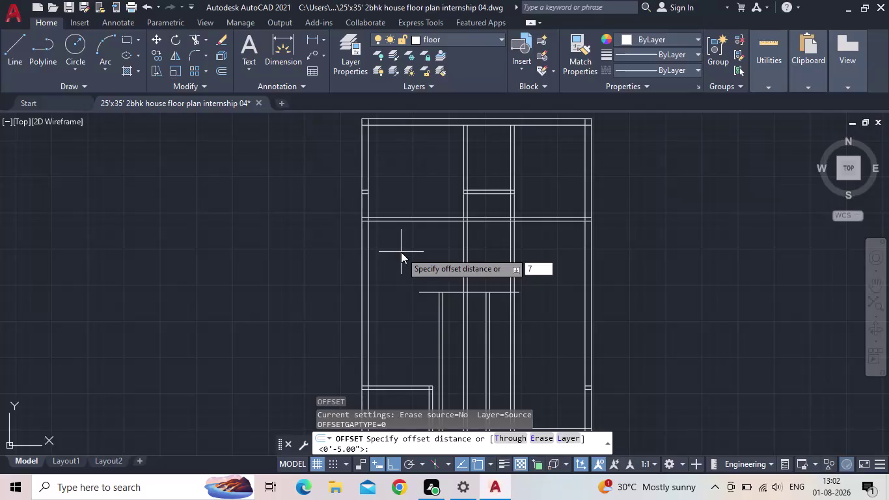
Offset the existing cross-wall line 7'6" downward.
text(6)
text(")
key(Return)
click(390, 220)
click(412, 303)
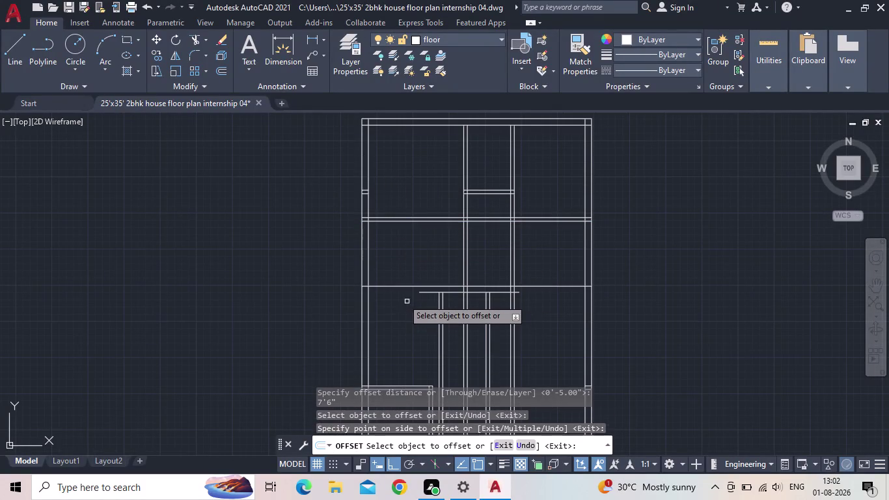
middle_drag(398, 290, 434, 245)
scroll(up, 3)
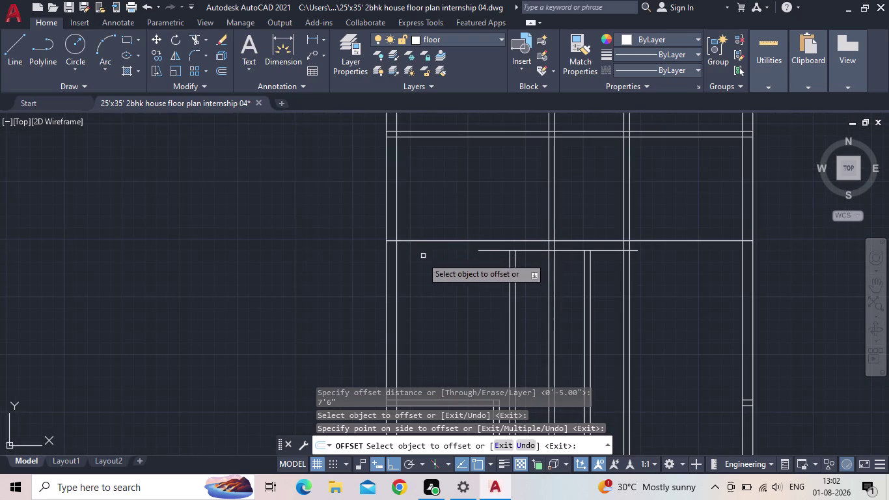
key(Escape)
Offset the new line 5" below it to give the wall its thickness.
key(o)
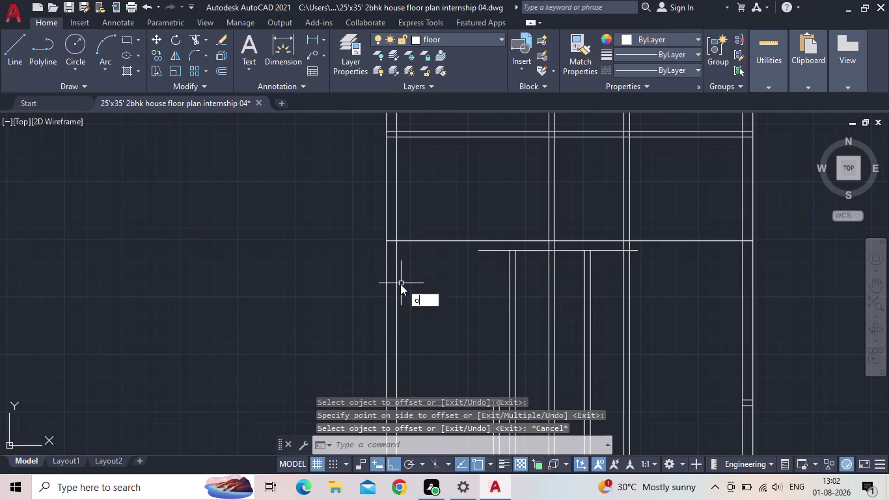
key(Return)
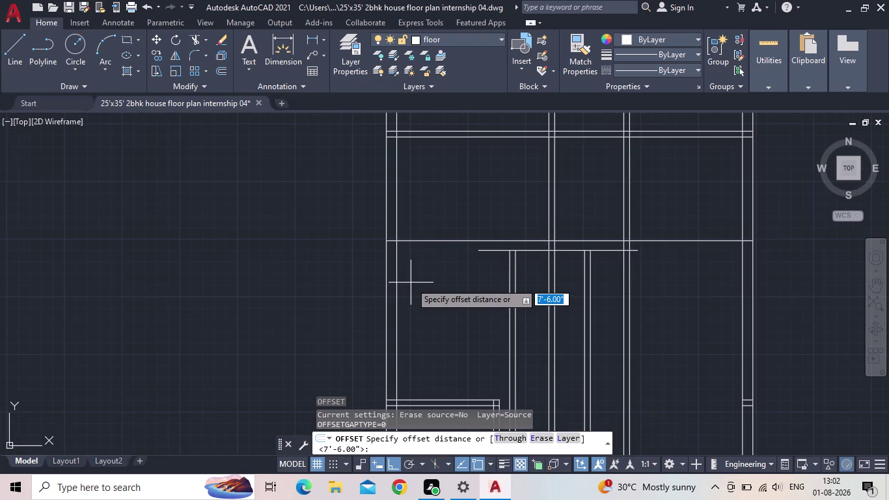
key(5)
key(shift+quotedbl)
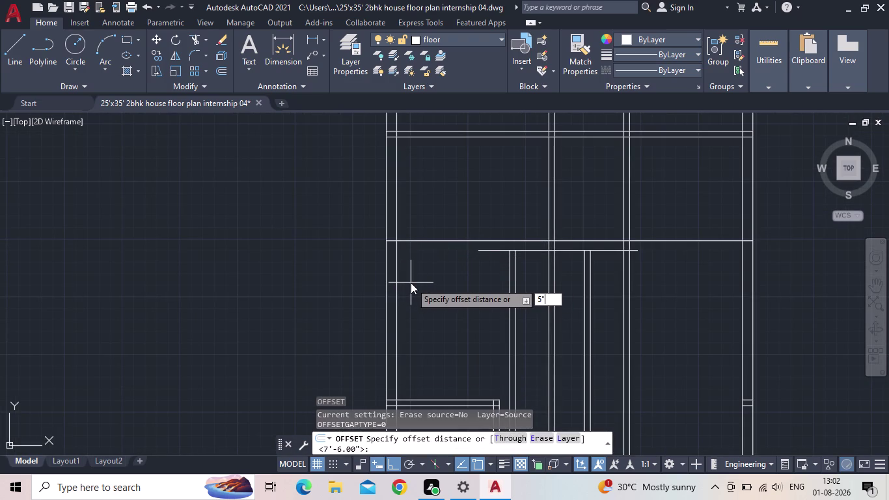
key(Return)
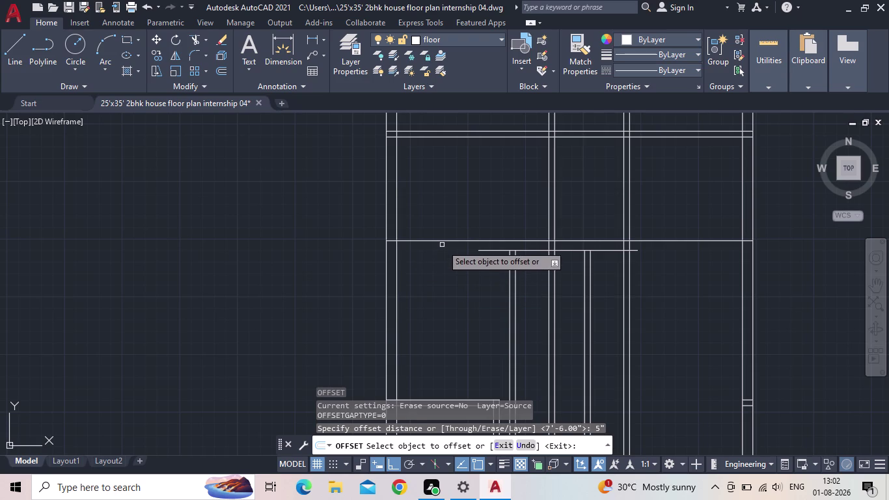
click(443, 241)
click(429, 269)
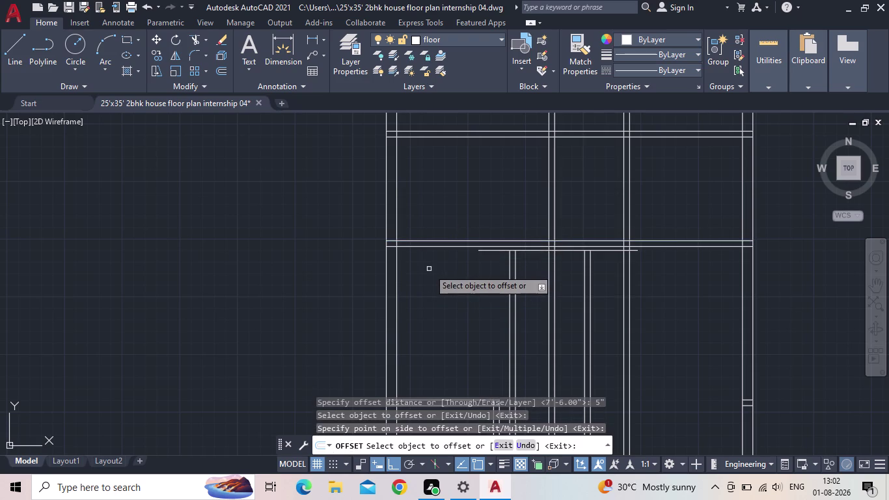
key(Escape)
scroll(up, 3)
middle_drag(493, 277, 434, 285)
scroll(down, 3)
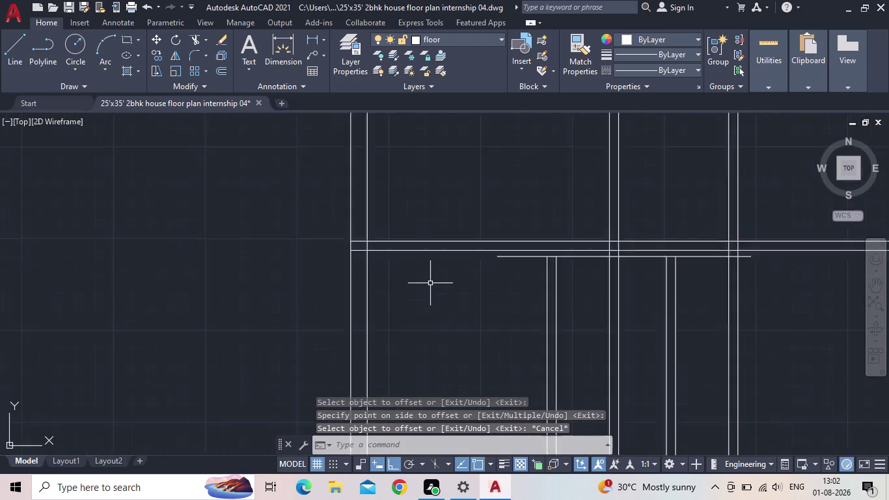
scroll(down, 3)
scroll(down, 3)
middle_drag(465, 280, 465, 297)
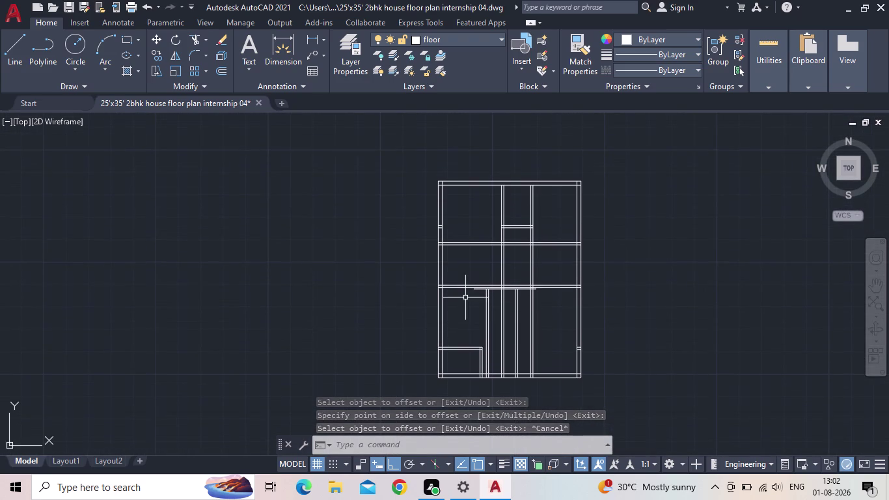
scroll(up, 3)
middle_drag(462, 299, 465, 254)
scroll(down, 3)
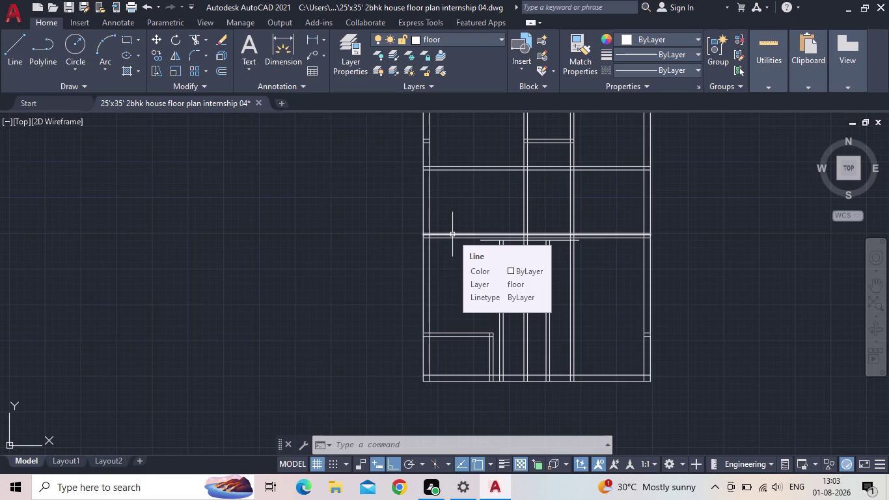
Offset the new wall's lower line 6'6" downward.
key(o)
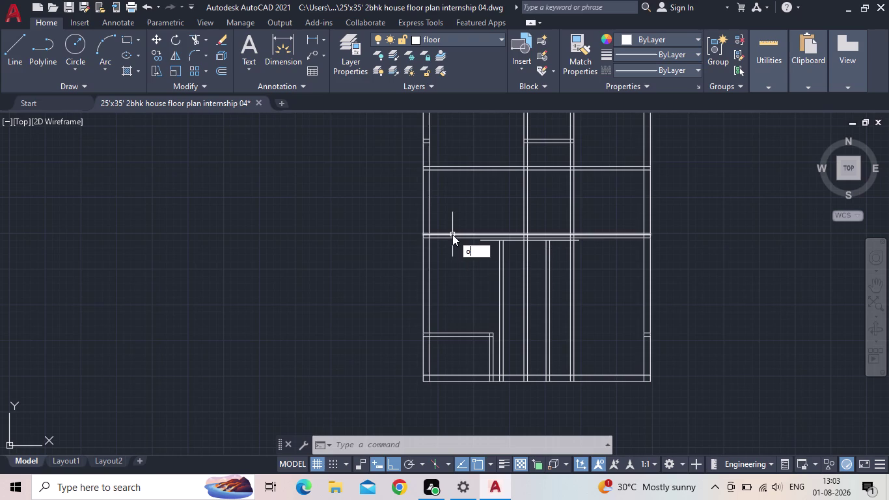
key(Return)
text(6')
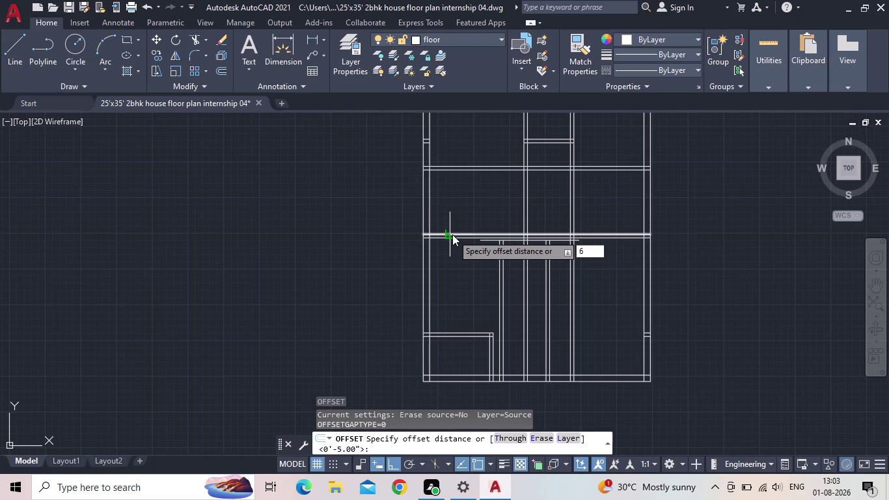
text(6")
key(Return)
scroll(up, 3)
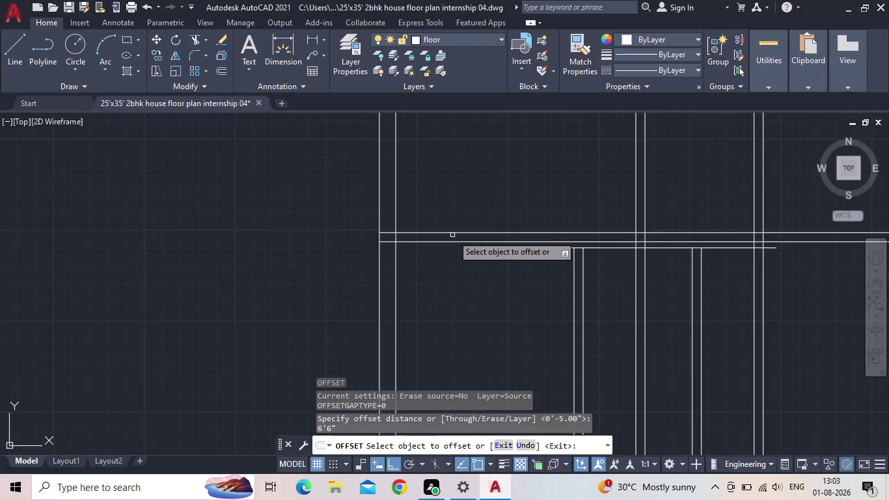
click(451, 242)
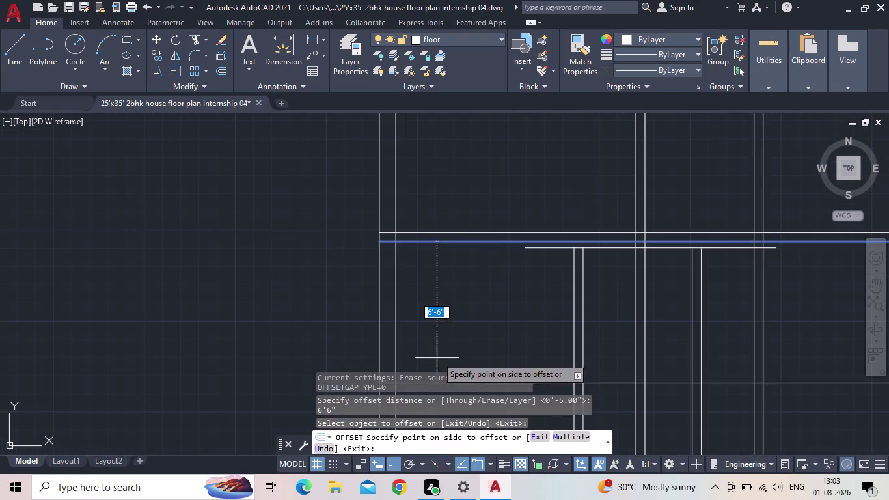
middle_drag(438, 354, 477, 266)
scroll(down, 3)
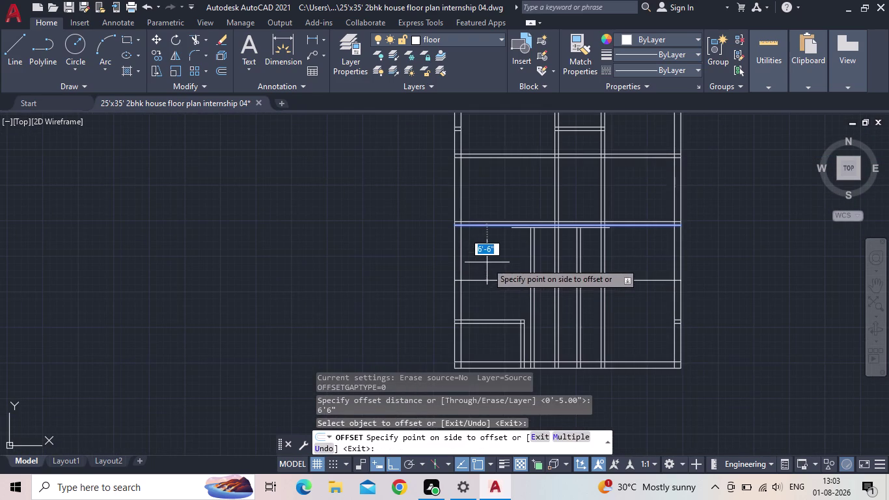
click(487, 262)
key(Escape)
scroll(up, 3)
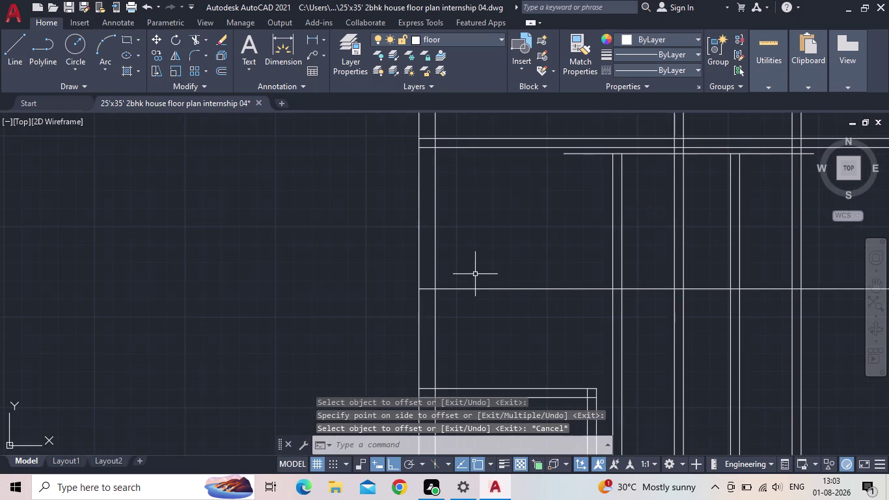
Offset that line 5" downward for wall thickness, then inspect the lower rooms.
key(o)
key(Return)
text(5")
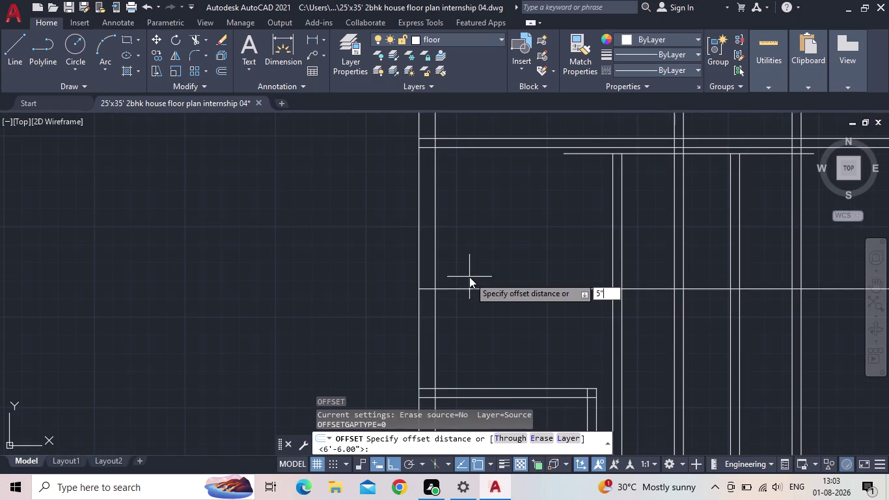
key(Return)
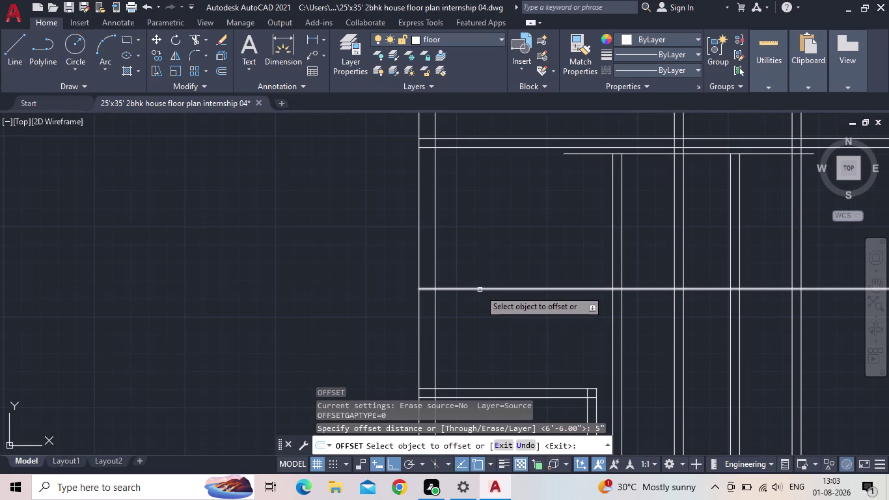
click(480, 289)
click(485, 339)
key(Escape)
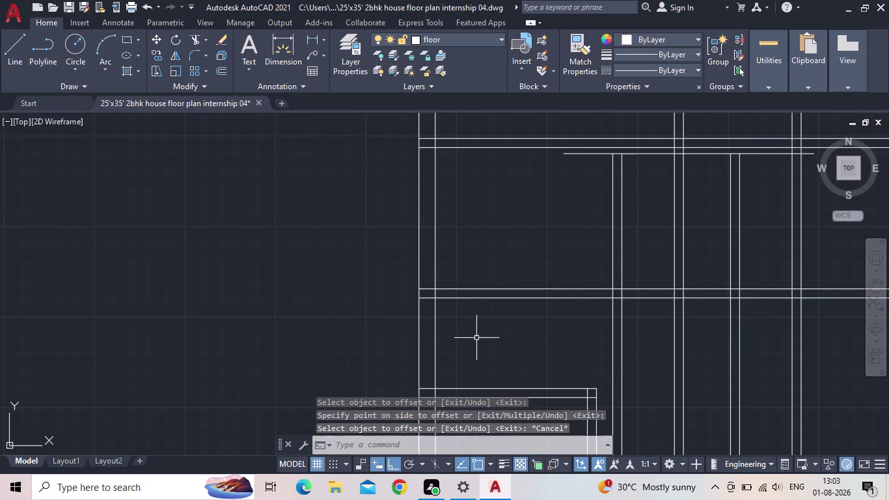
scroll(down, 3)
middle_drag(486, 344, 485, 283)
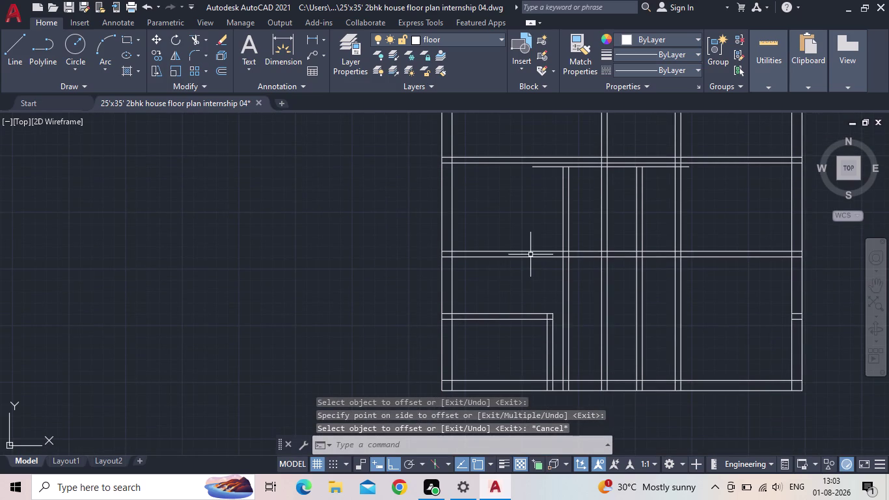
scroll(up, 3)
middle_drag(553, 233, 568, 256)
scroll(down, 3)
middle_drag(557, 227, 548, 273)
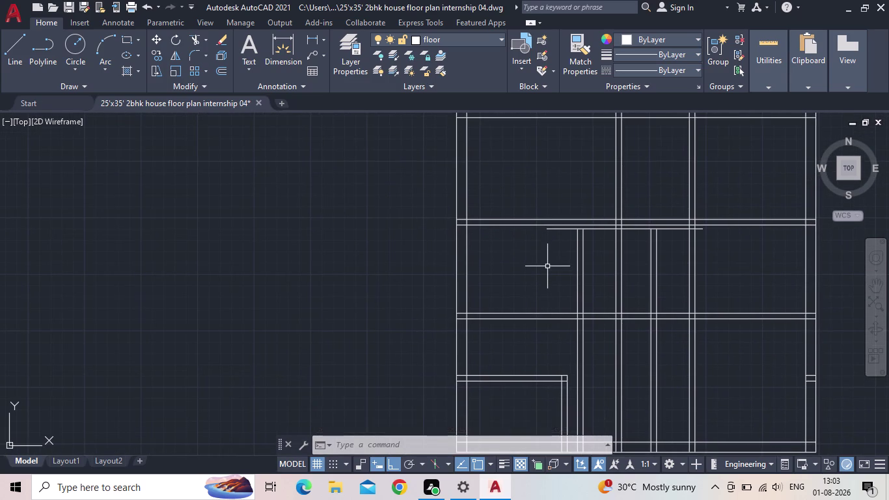
middle_drag(545, 284, 553, 202)
scroll(up, 3)
scroll(down, 3)
middle_drag(557, 216, 566, 174)
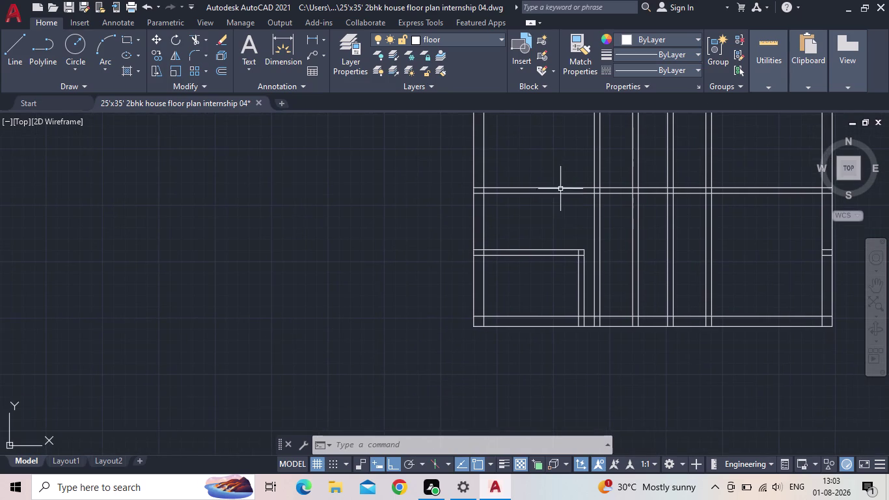
scroll(up, 3)
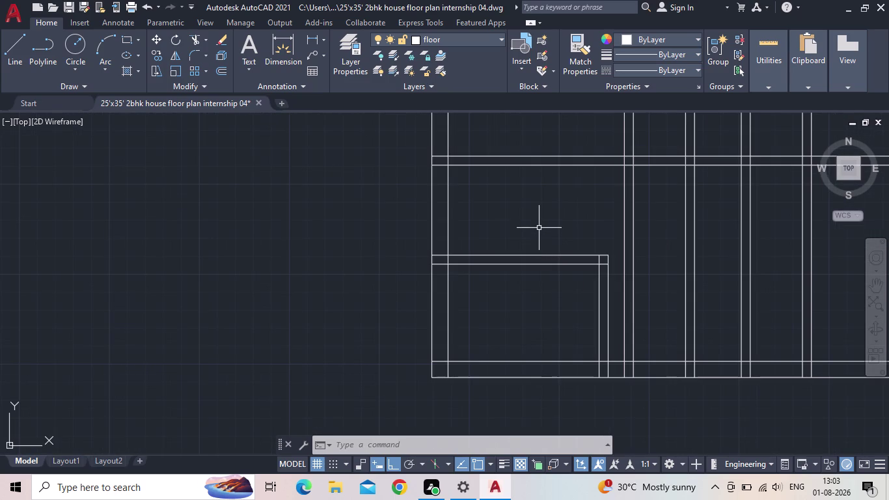
middle_click(565, 237)
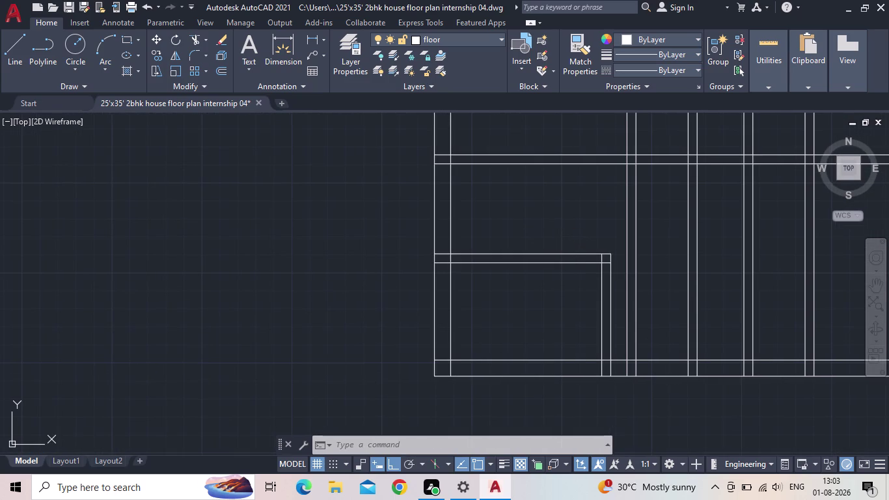
key(t)
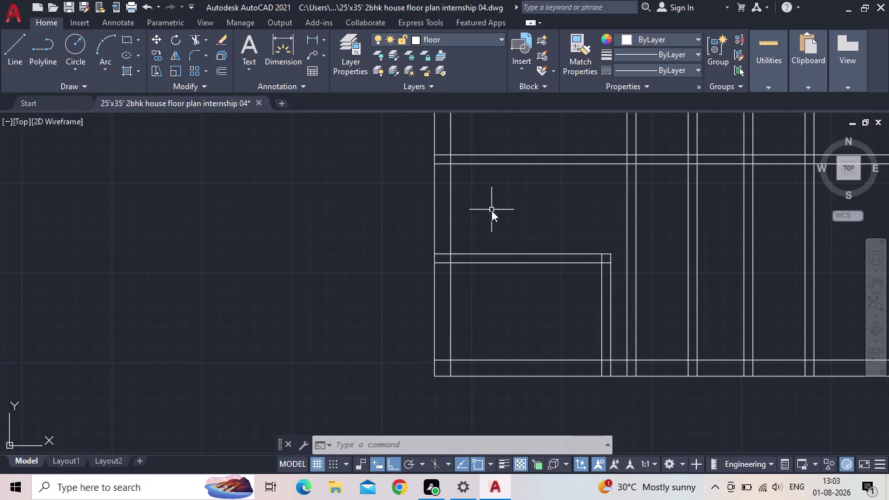
key(r)
key(Return)
Trim the excess wall lines at the first junctions with fence crossings.
scroll(up, 3)
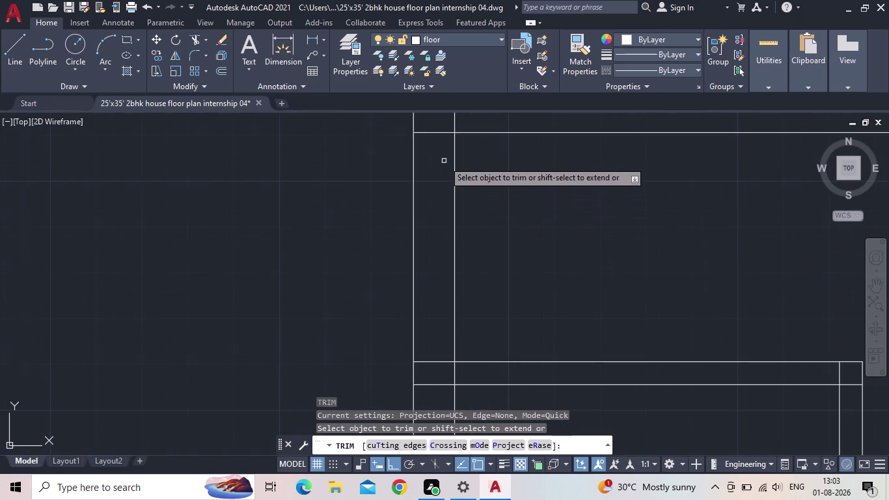
middle_drag(442, 161, 460, 258)
drag(460, 244, 457, 224)
click(455, 181)
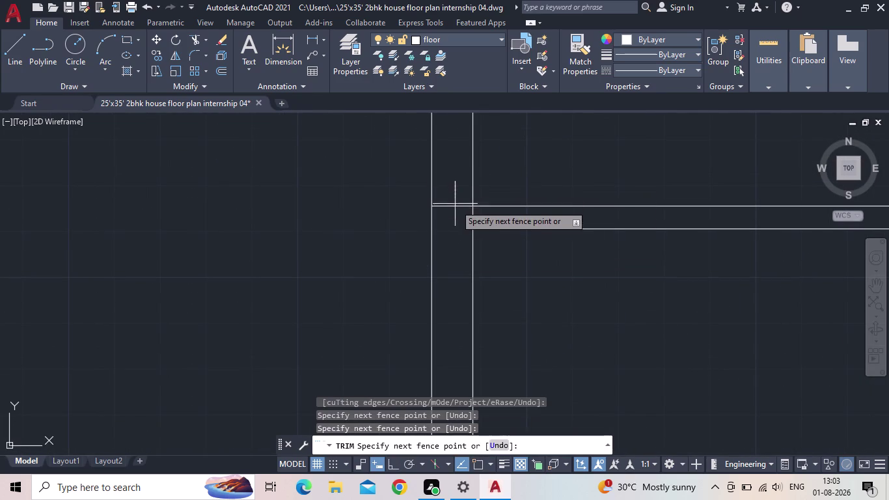
click(455, 216)
middle_drag(456, 219, 475, 112)
scroll(down, 3)
drag(472, 343, 471, 345)
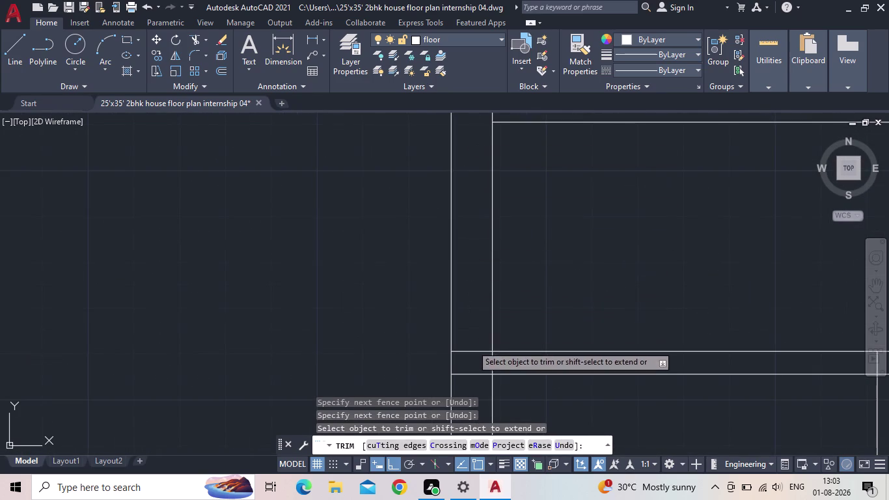
drag(472, 344, 470, 359)
drag(470, 382, 472, 375)
click(472, 356)
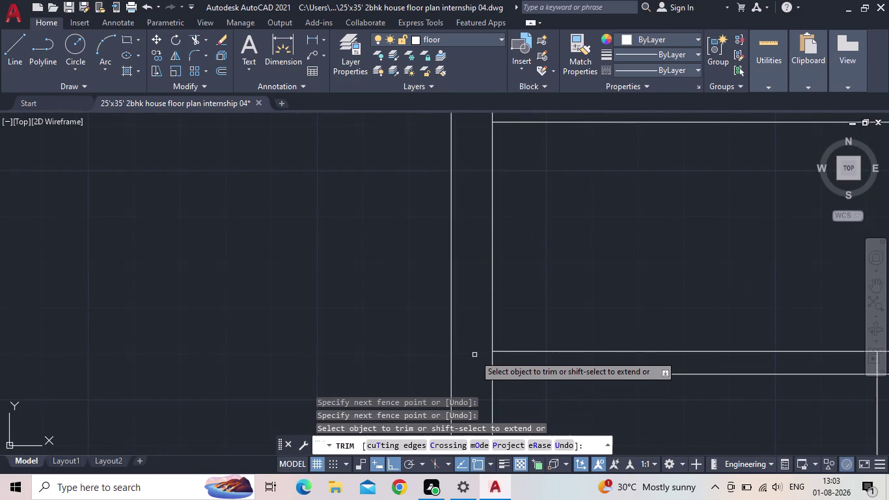
Trim the remaining overlapping wall segments at the other junctions.
scroll(up, 3)
click(514, 354)
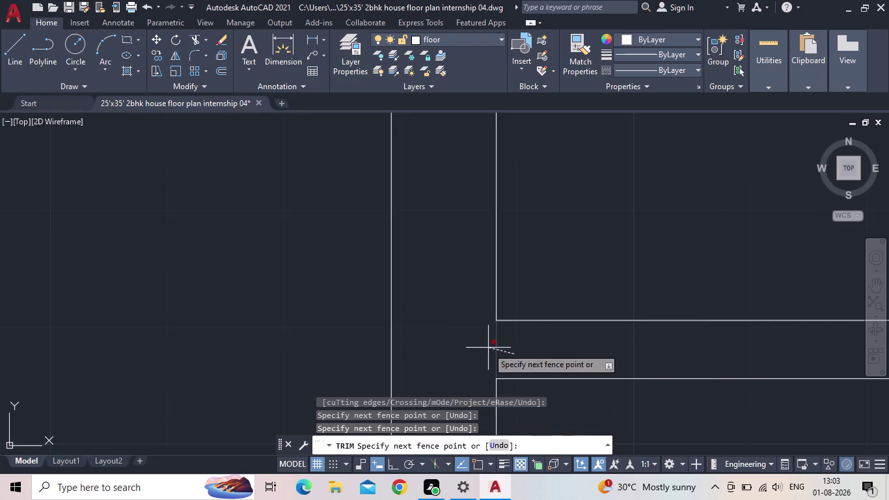
click(488, 348)
scroll(down, 3)
scroll(down, 3)
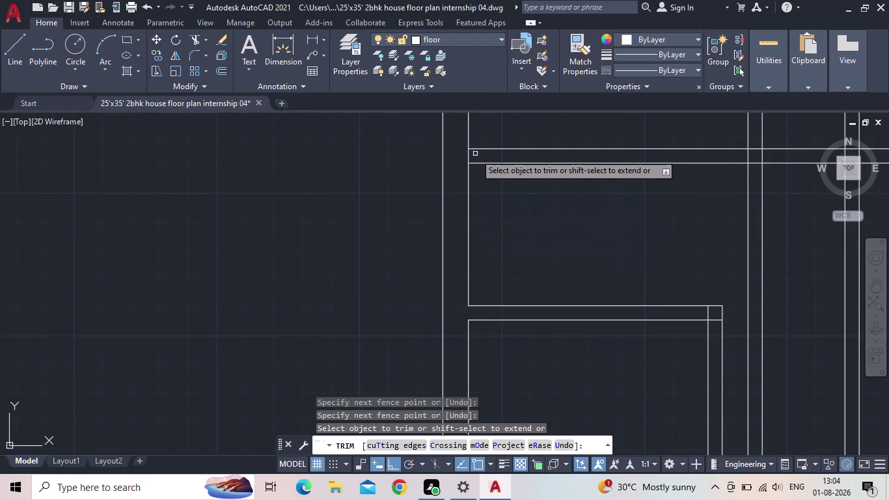
click(475, 154)
click(468, 154)
scroll(down, 3)
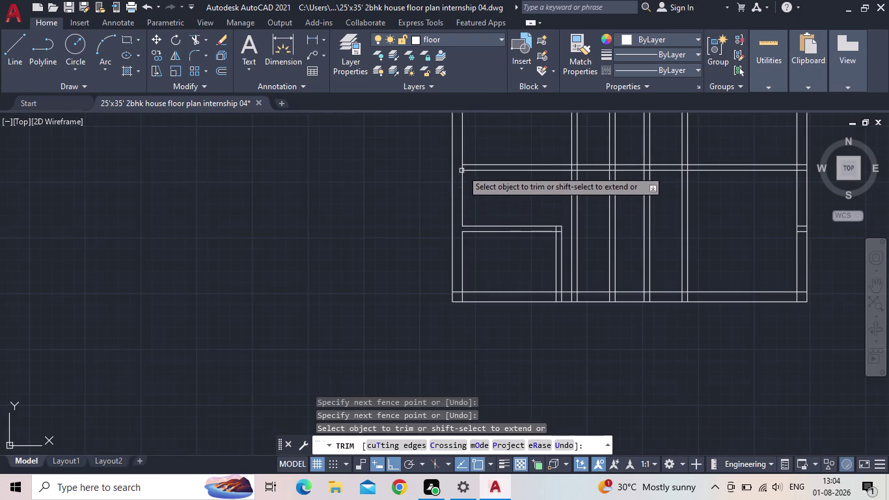
scroll(up, 3)
drag(464, 179, 456, 180)
click(437, 179)
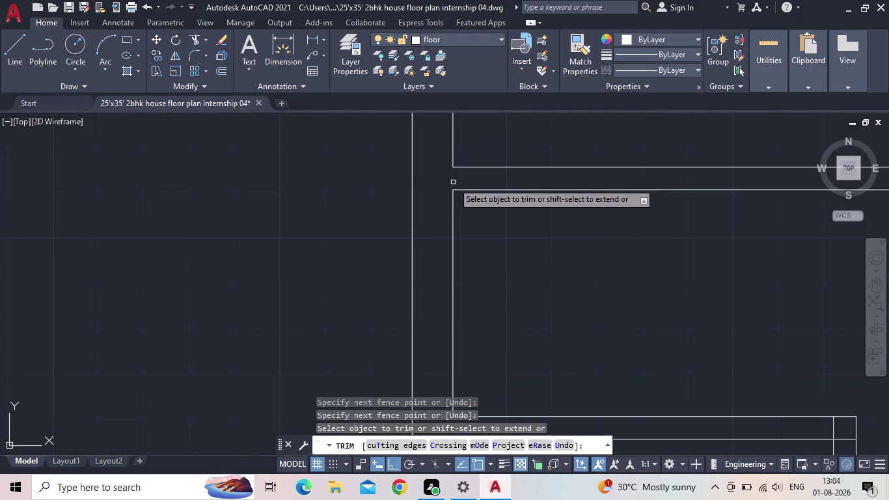
key(Escape)
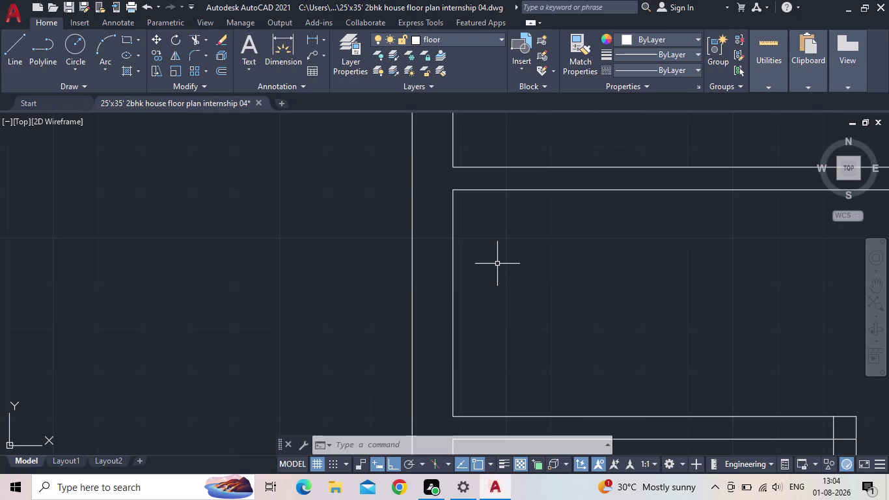
Pan around the plan to review the trimmed wall junctions.
scroll(down, 3)
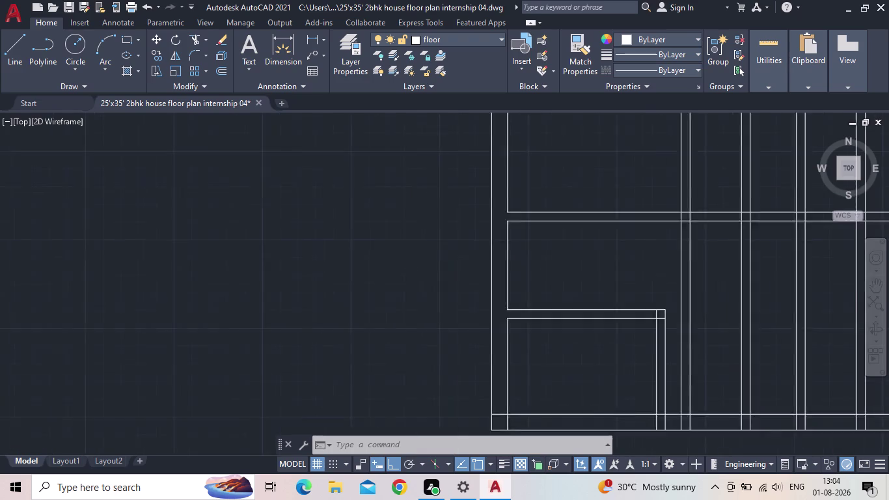
middle_drag(554, 249, 510, 250)
scroll(up, 3)
scroll(up, 3)
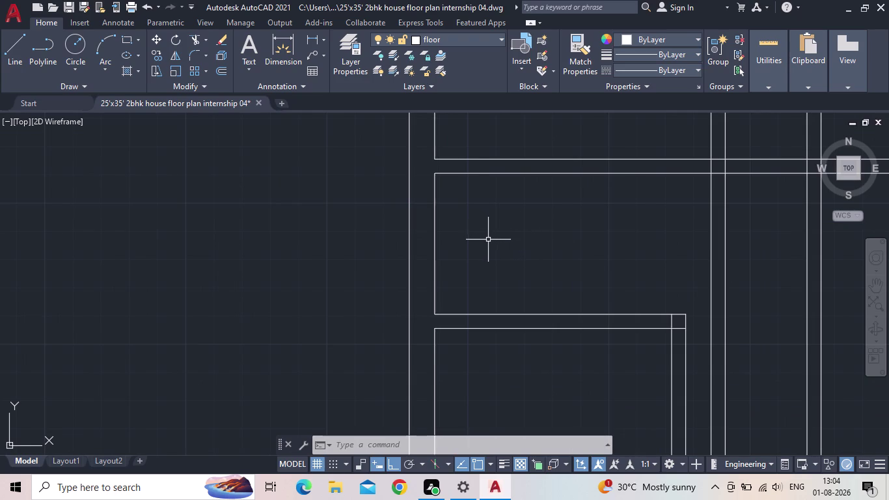
middle_drag(471, 217, 470, 218)
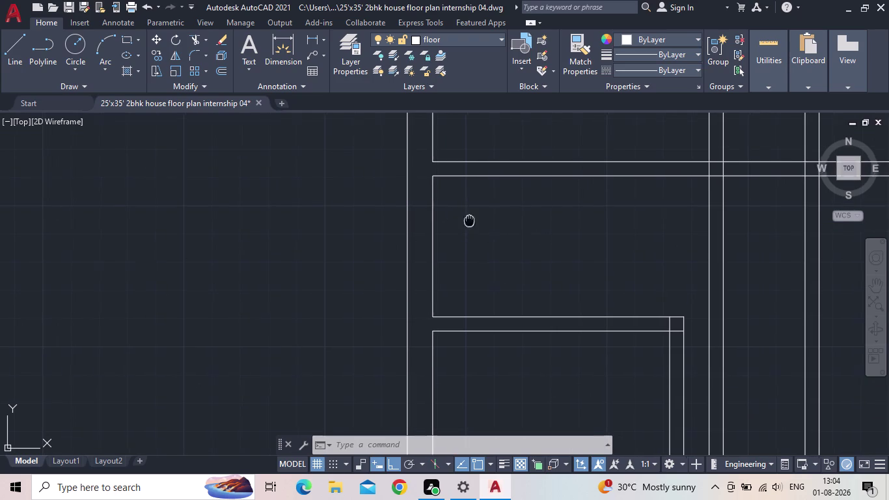
middle_drag(471, 218, 409, 231)
scroll(down, 3)
click(348, 52)
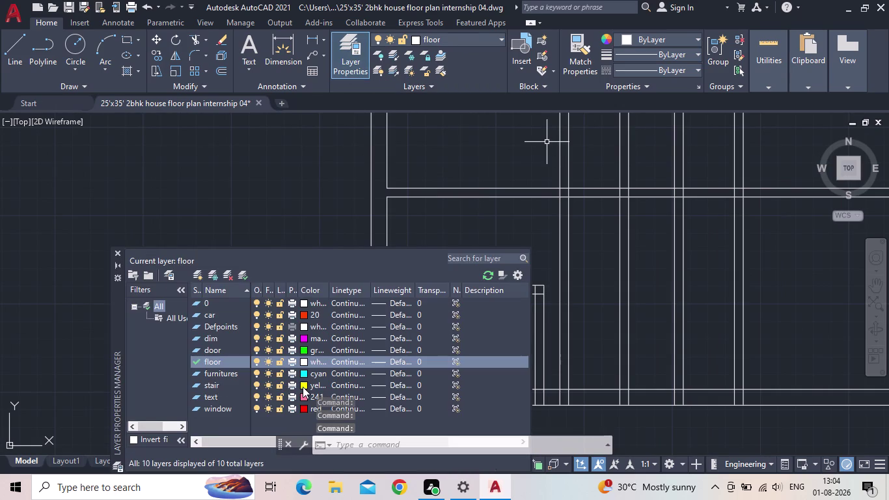
Make stair the current layer in the Layer Properties Manager.
double_click(193, 384)
click(198, 384)
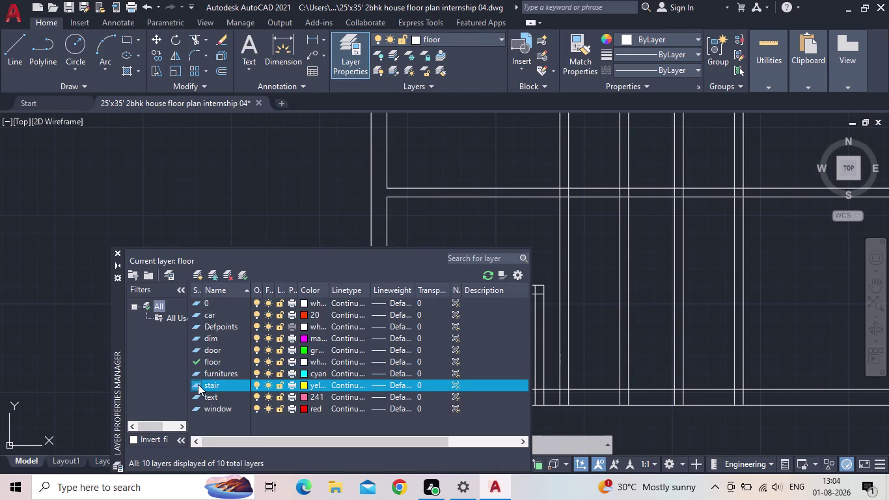
click(198, 384)
click(118, 251)
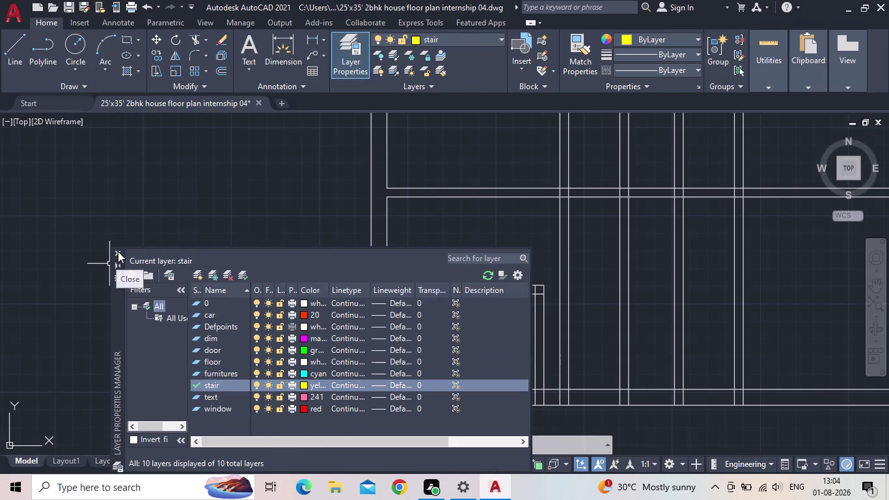
middle_drag(433, 297, 359, 303)
scroll(down, 3)
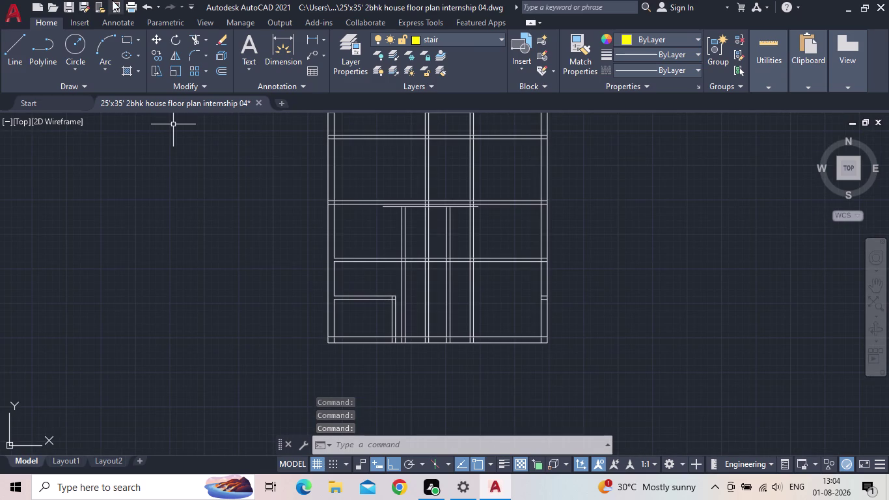
Save the floor plan drawing.
click(68, 6)
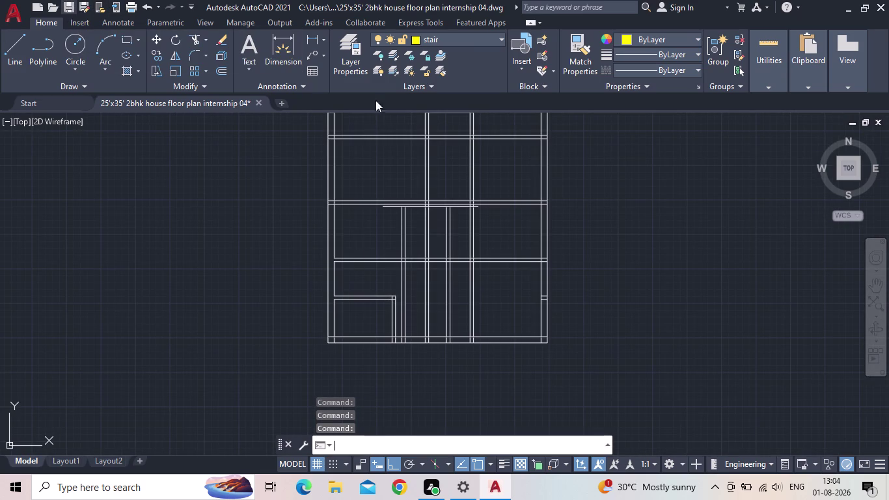
click(0, 46)
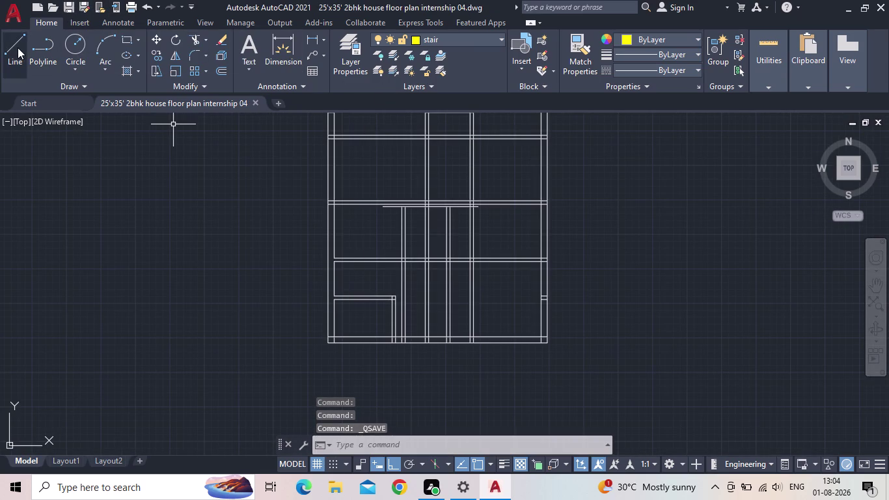
click(17, 48)
scroll(up, 3)
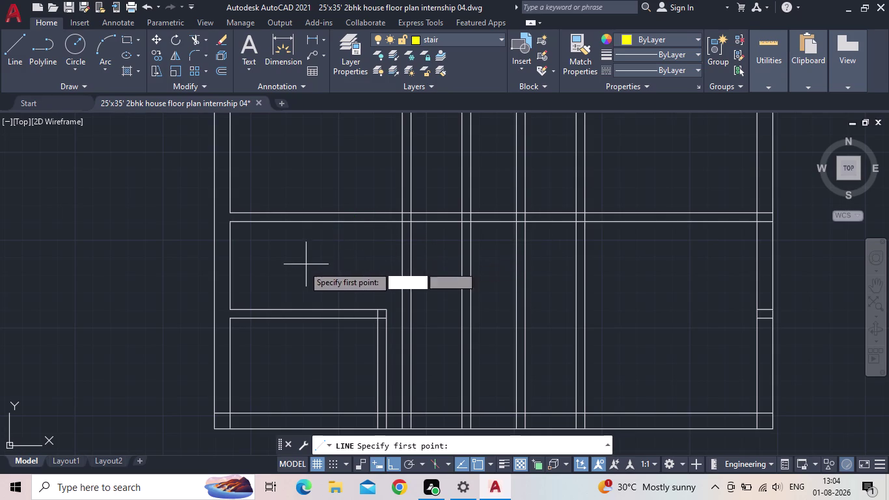
key(Escape)
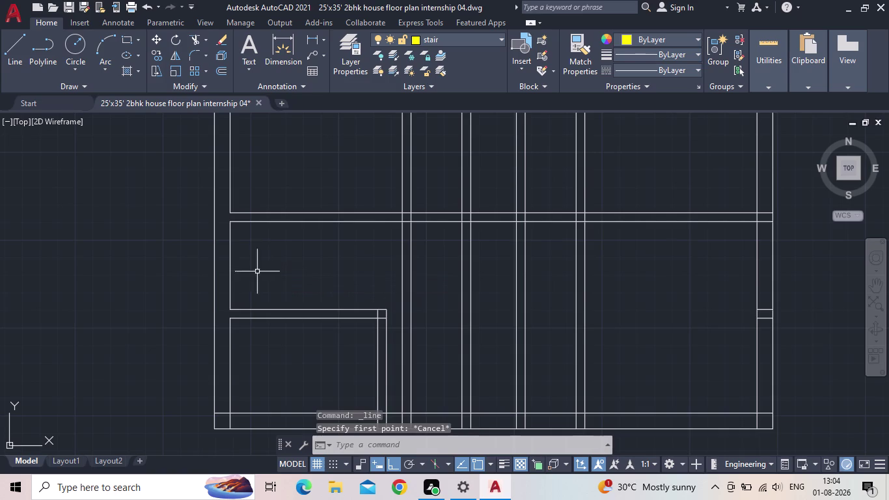
click(229, 267)
key(o)
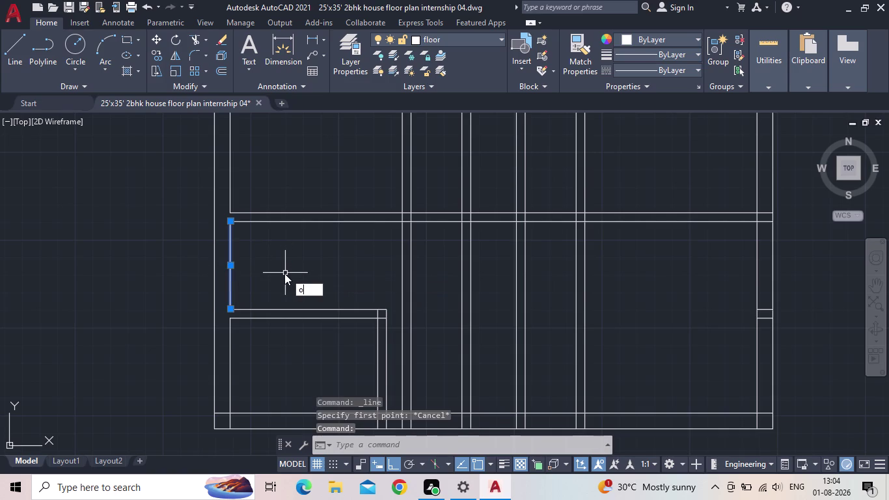
key(Return)
Offset the room's left wall line 3' inward.
key(3)
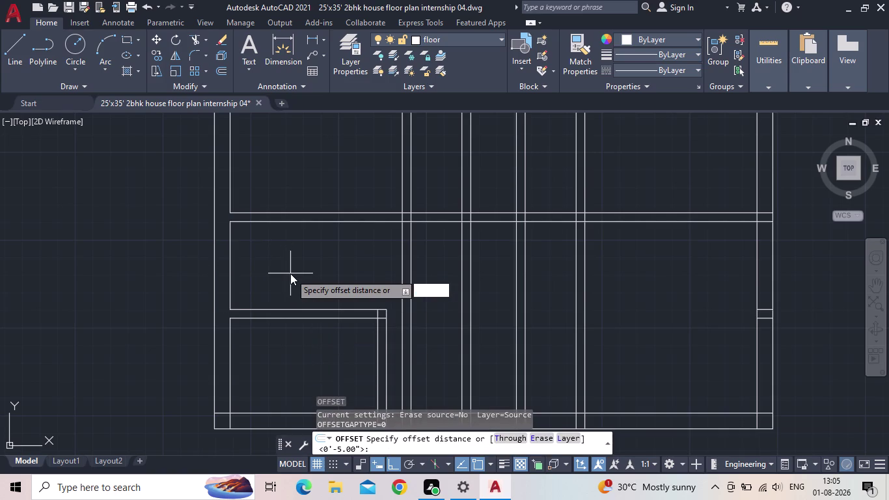
key(apostrophe)
key(Return)
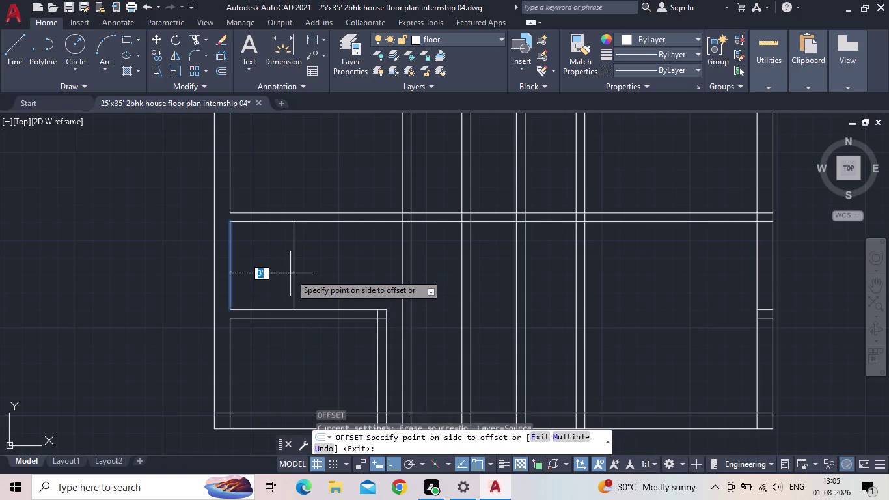
click(291, 274)
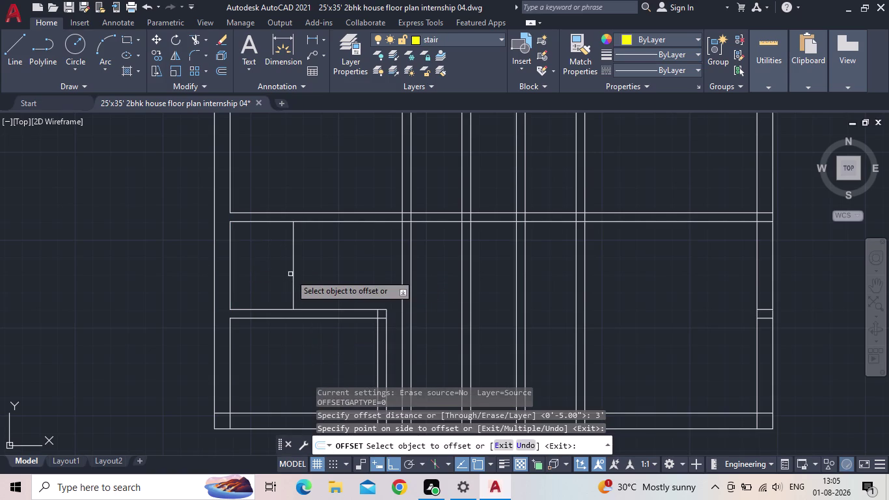
key(Escape)
Move the new offset line onto the yellow stair layer.
drag(318, 285, 307, 279)
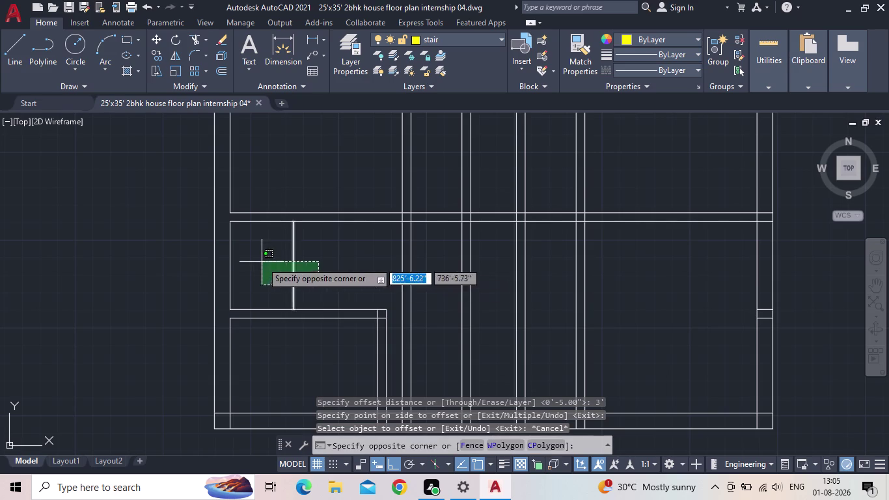
click(261, 261)
click(458, 39)
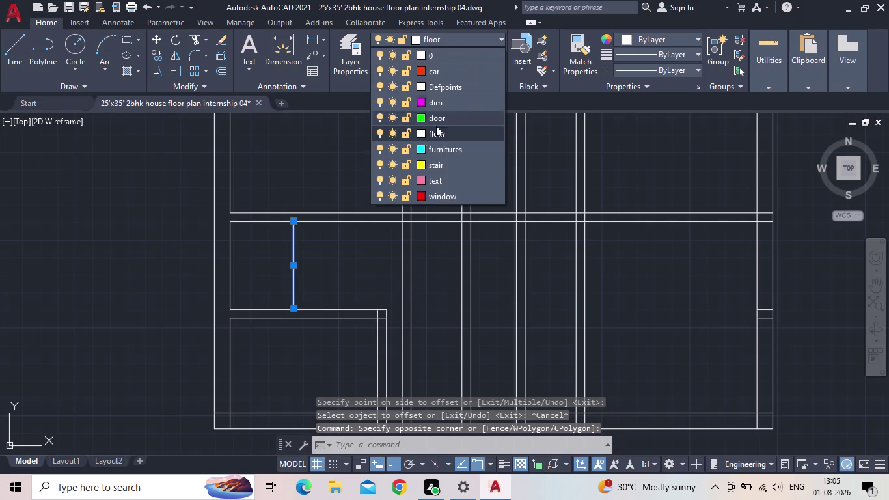
click(422, 162)
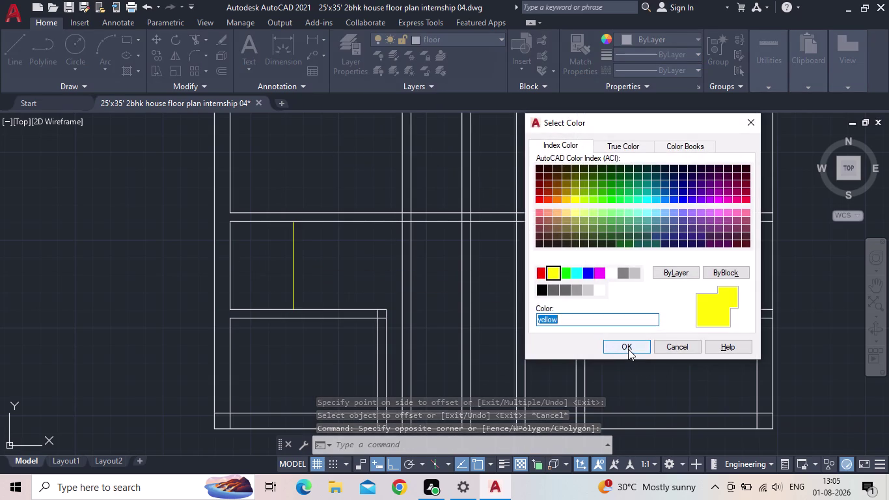
click(628, 348)
key(Escape)
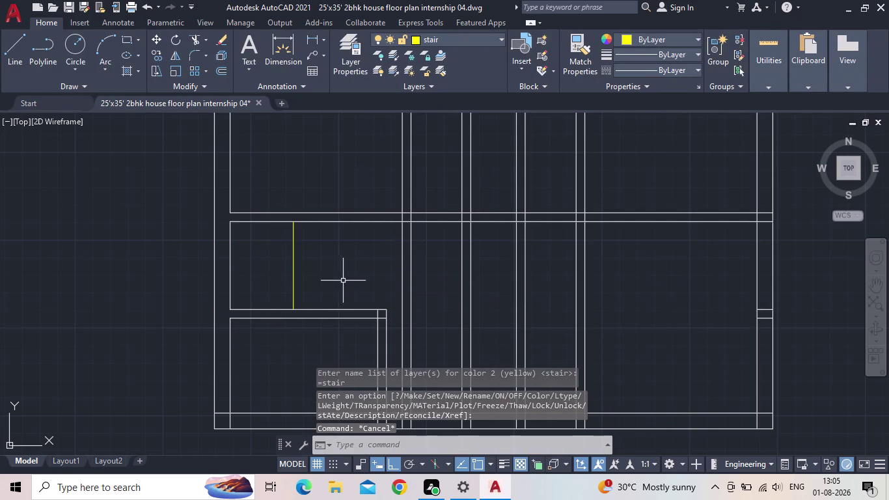
scroll(up, 3)
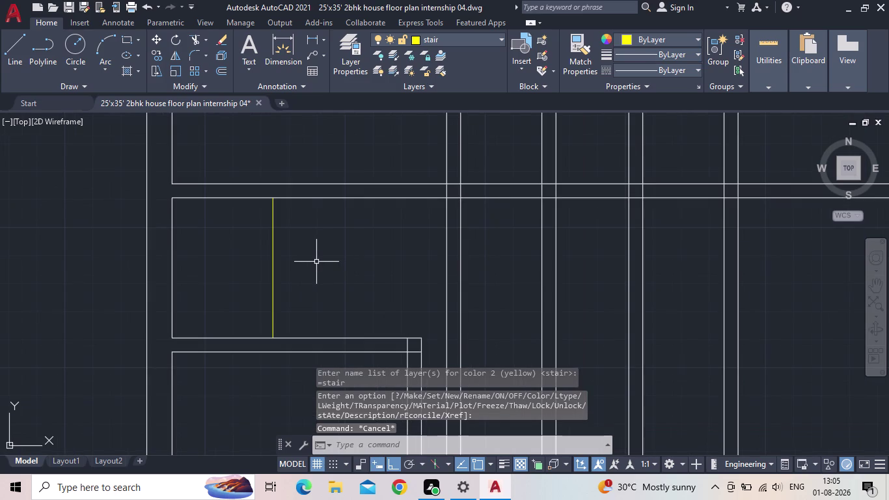
scroll(down, 3)
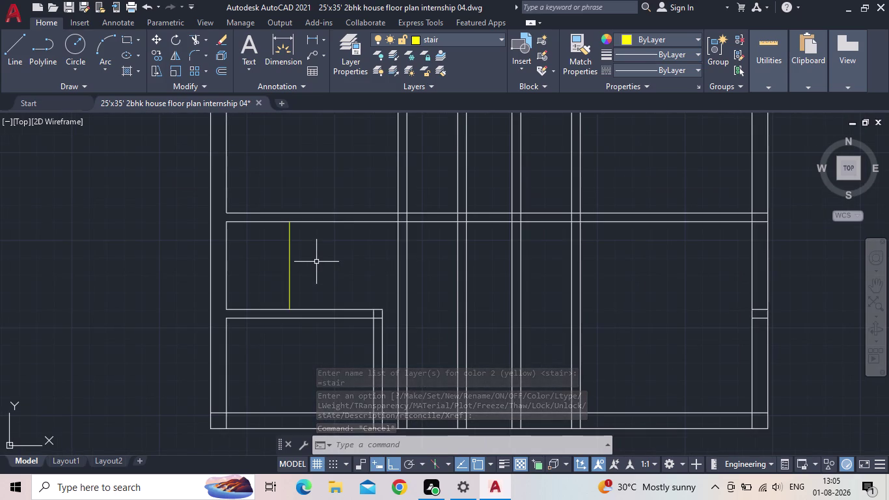
Offset the yellow stair line 1' to the right.
key(o)
key(Return)
text(1)
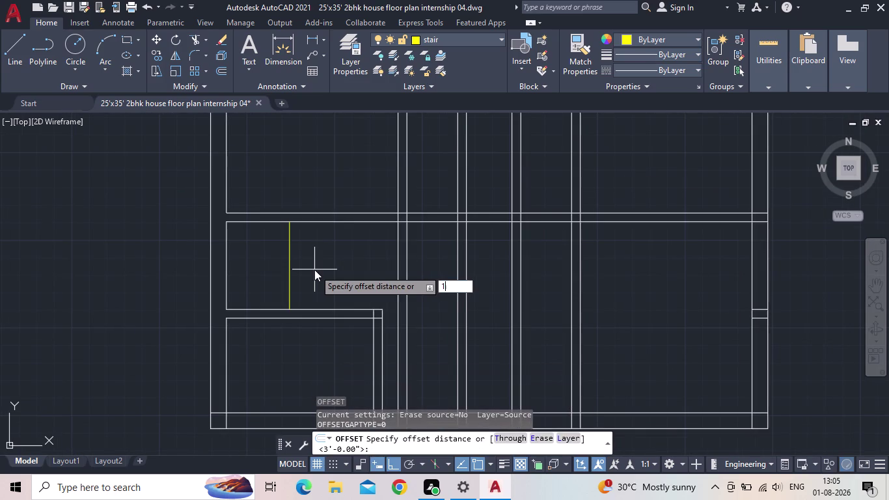
text(')
key(Return)
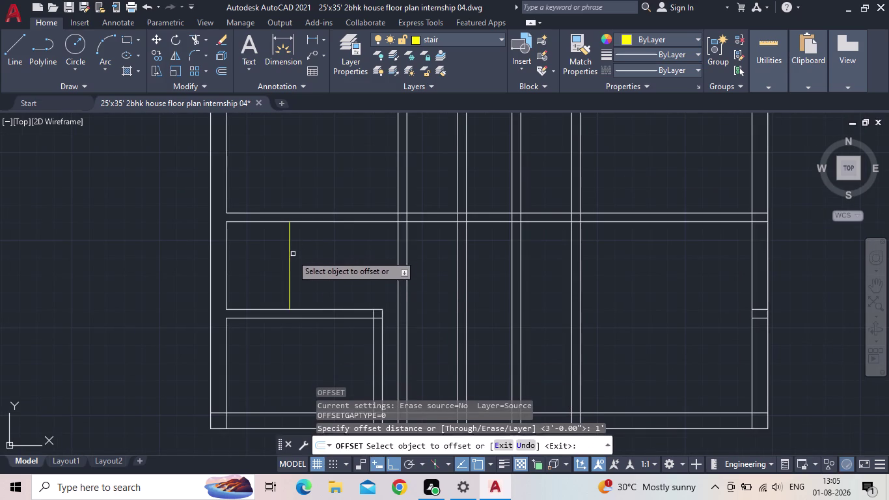
click(290, 265)
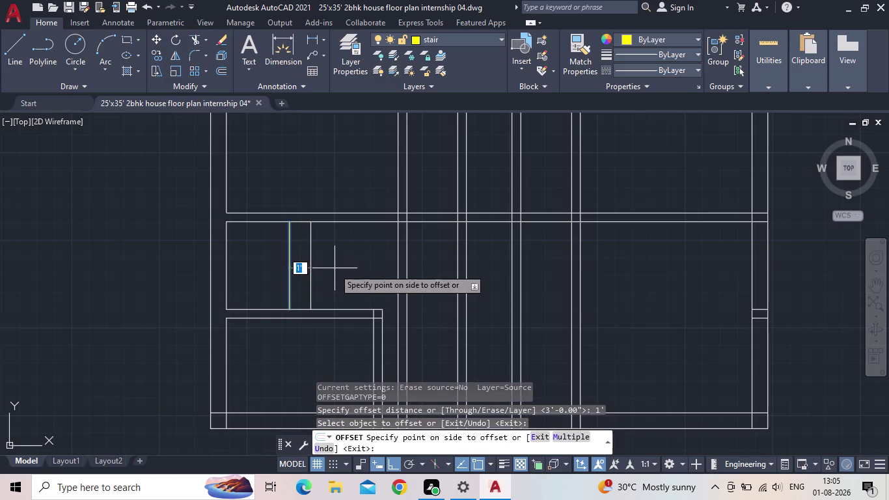
click(335, 268)
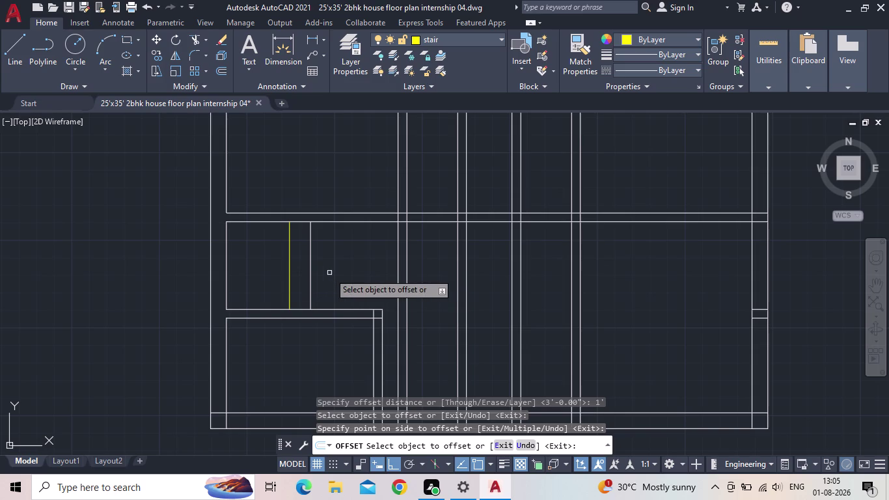
key(Escape)
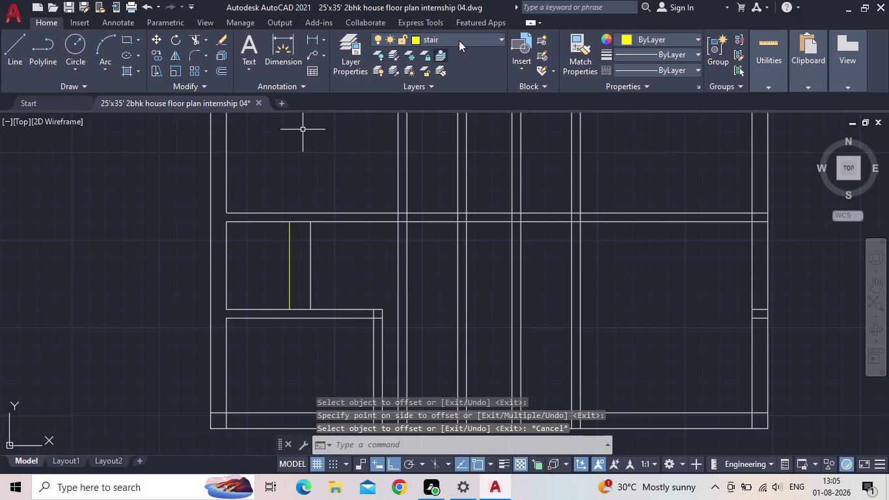
Cancel a repeat offset and erase the two trial stair lines.
key(o)
key(Return)
key(space)
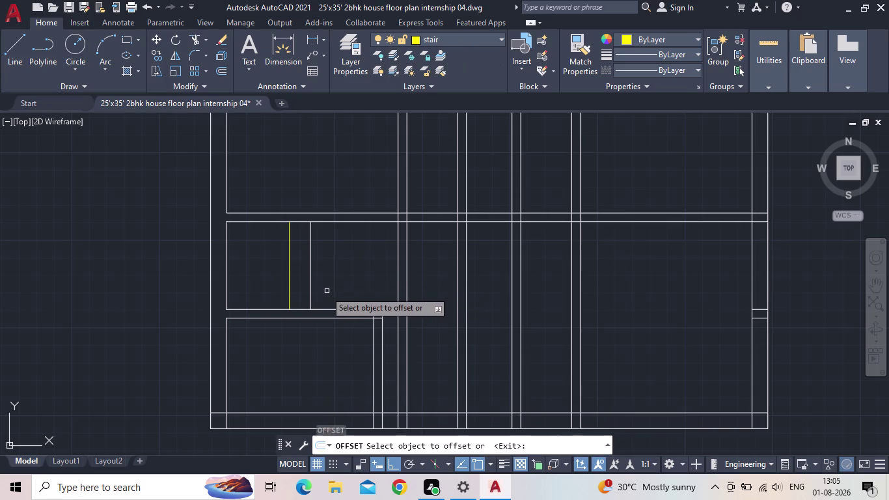
click(309, 285)
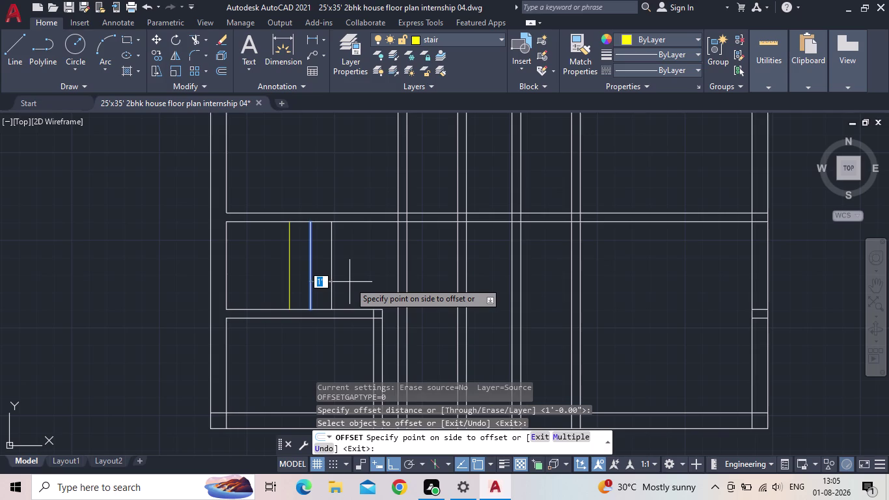
key(Escape)
drag(337, 278, 328, 277)
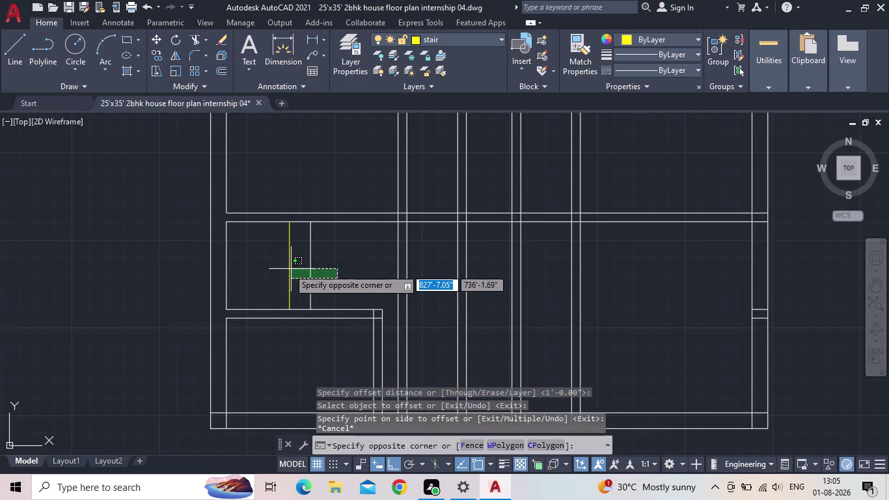
click(273, 265)
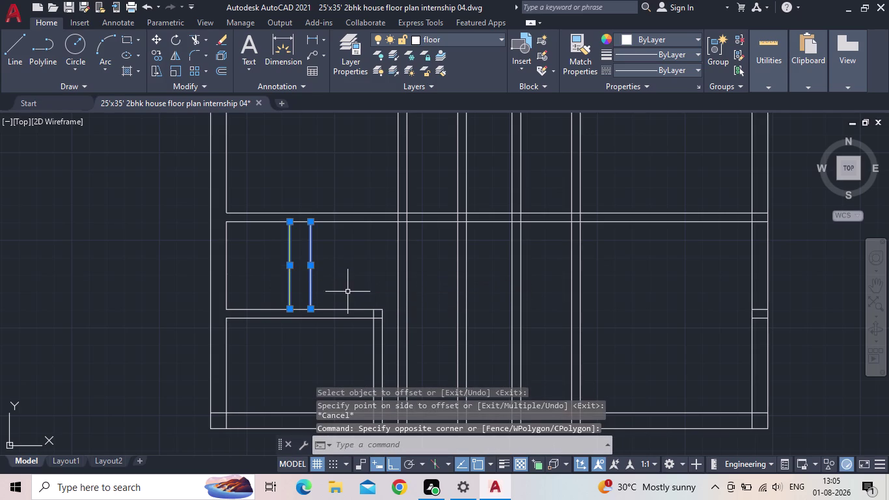
key(Delete)
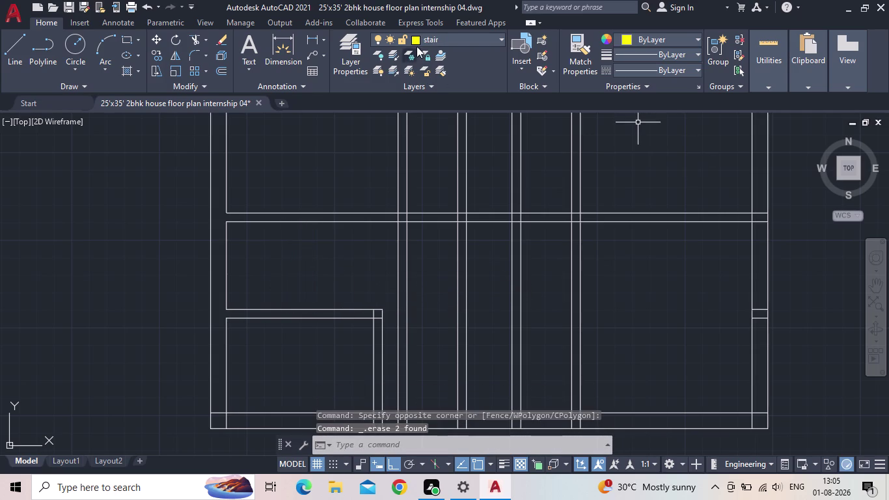
click(17, 49)
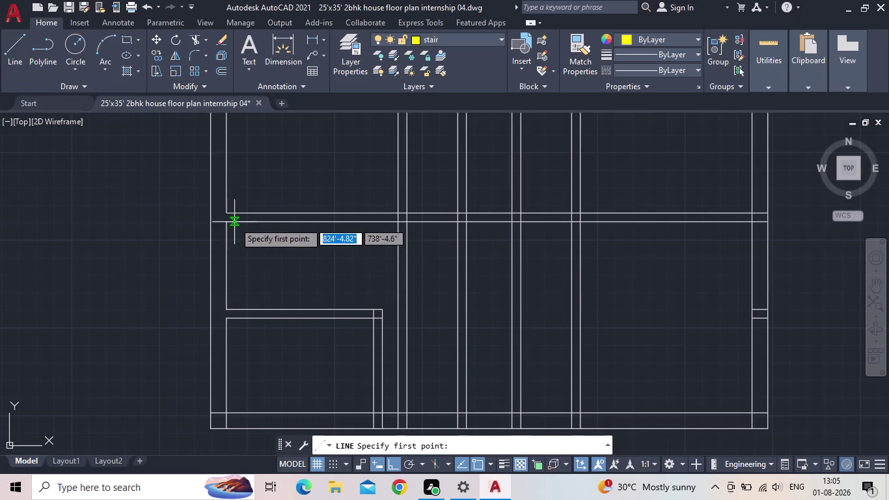
Draw a line down the stairwell's left wall.
scroll(up, 3)
click(215, 221)
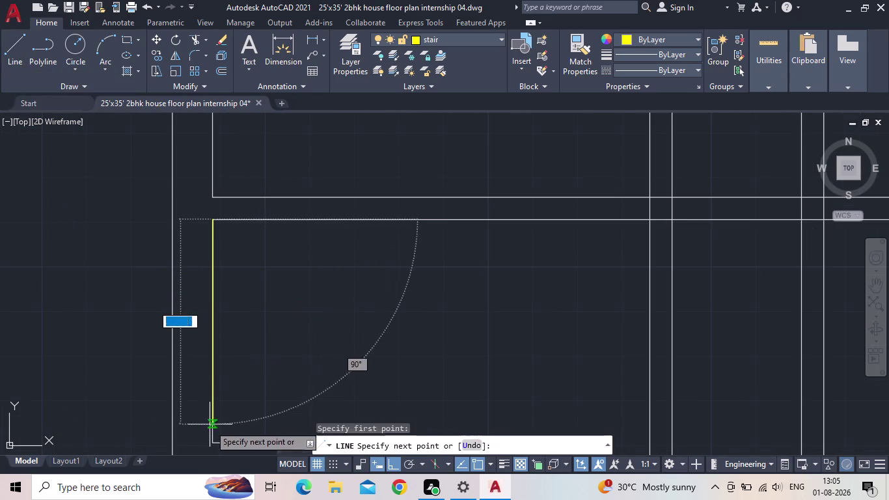
click(211, 441)
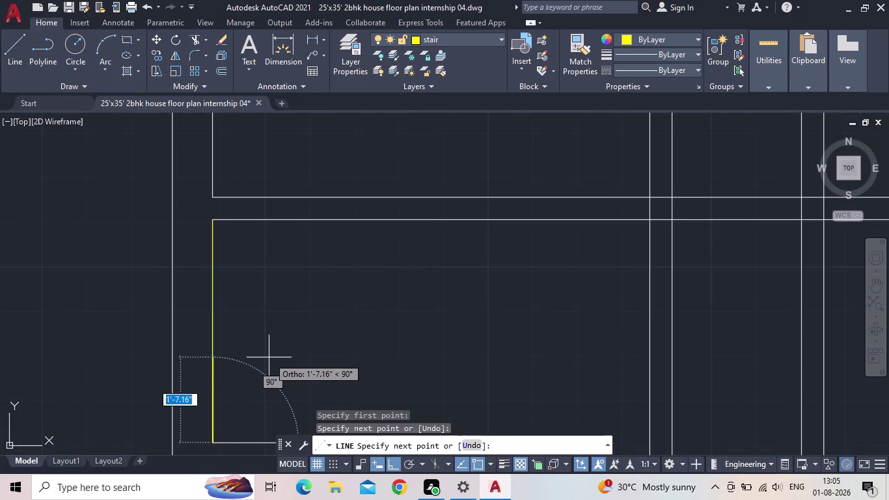
key(Escape)
Start an offset with a 1' distance, then cancel it.
key(o)
key(Return)
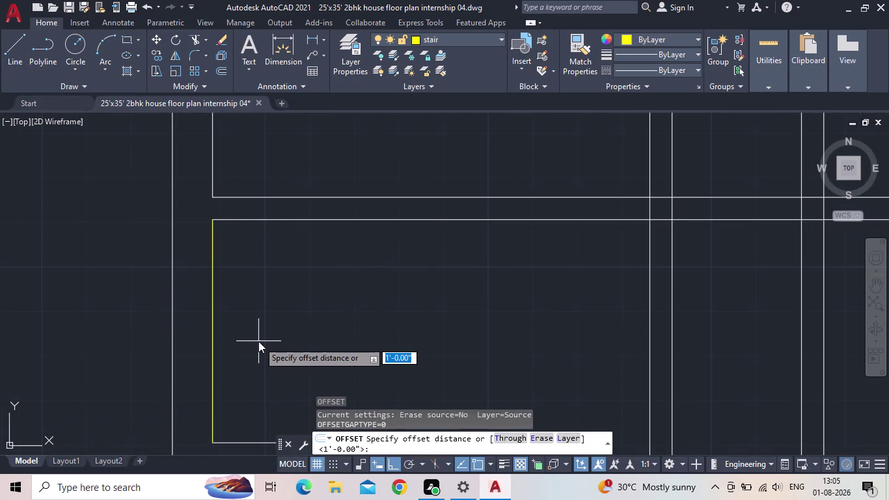
key(1)
key(apostrophe)
key(Return)
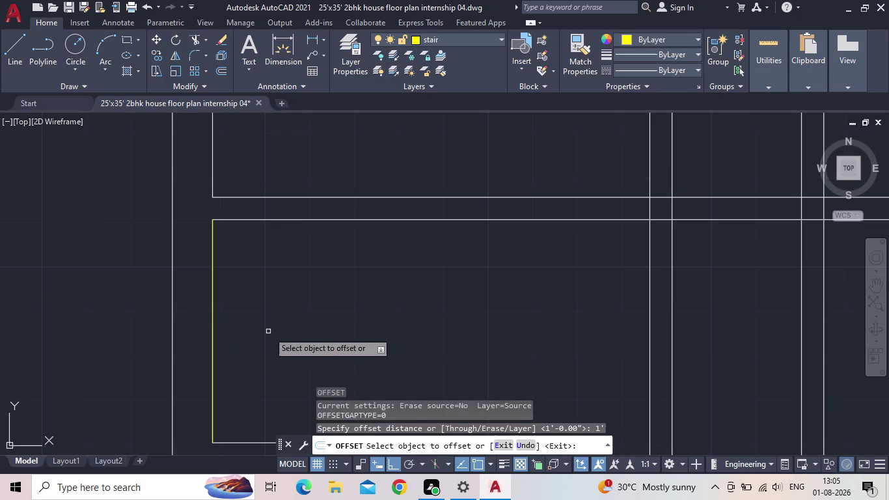
key(Escape)
Offset the left wall line 3' to the right.
key(o)
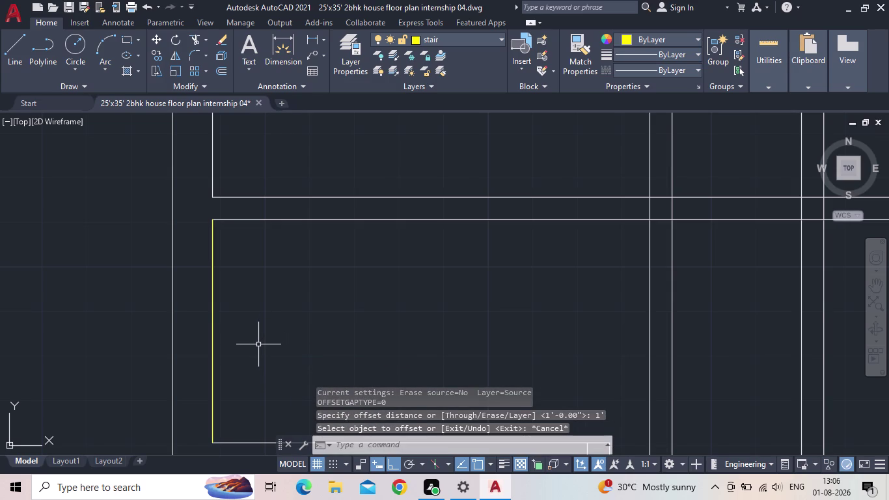
key(Return)
key(3)
key(apostrophe)
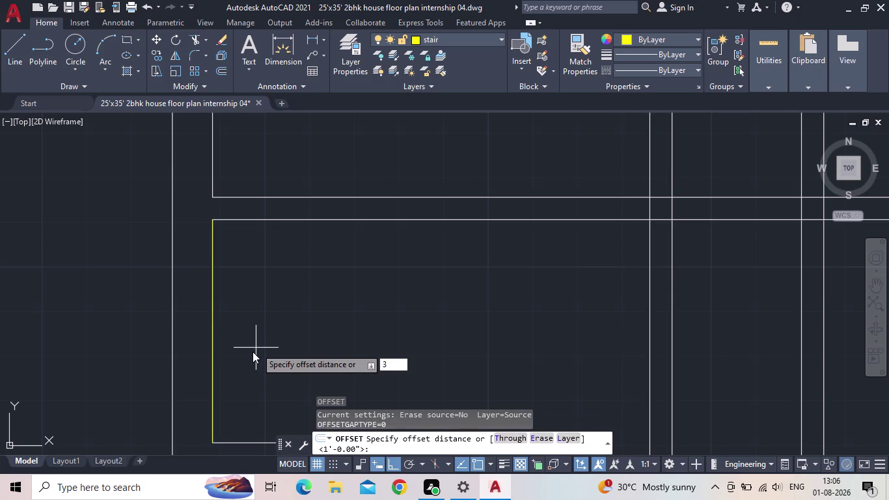
key(Return)
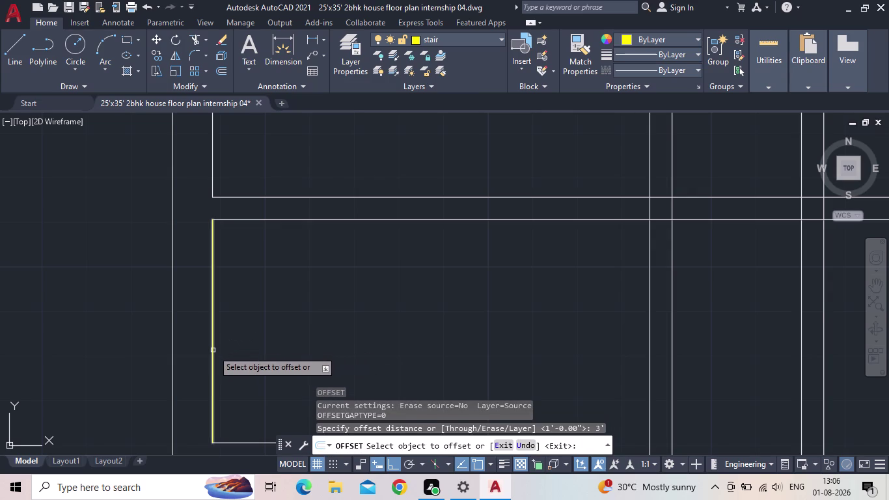
drag(213, 350, 220, 349)
click(337, 336)
scroll(down, 3)
middle_drag(329, 322, 328, 321)
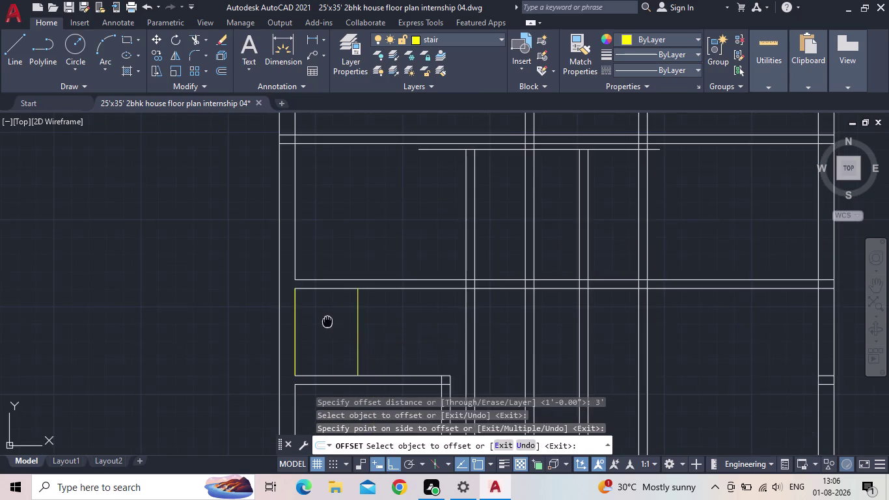
middle_drag(327, 322, 287, 307)
key(Escape)
scroll(up, 3)
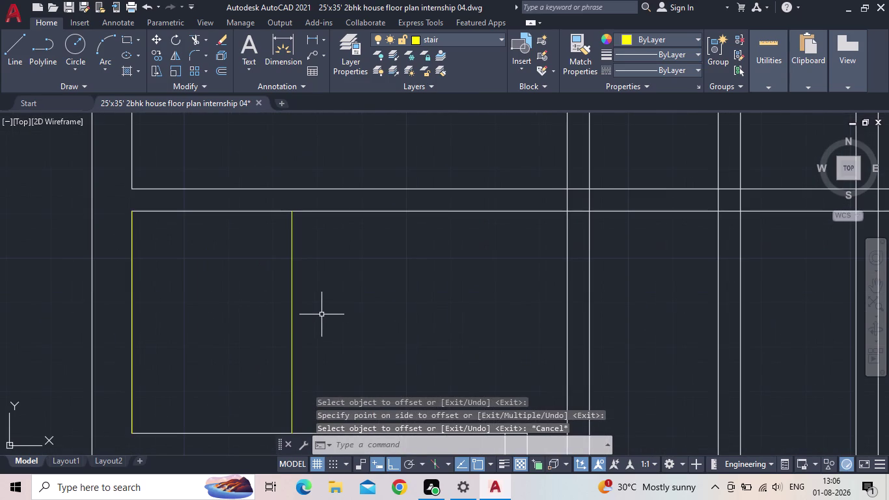
key(o)
key(Return)
text(1')
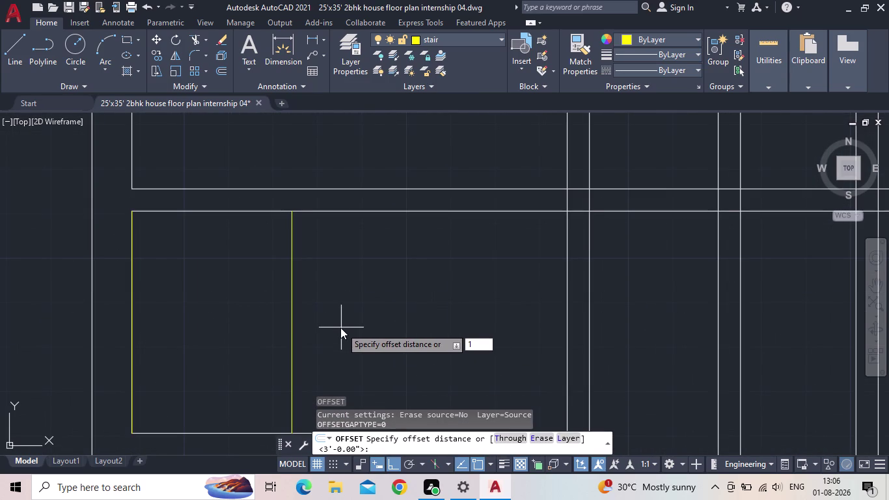
key(Return)
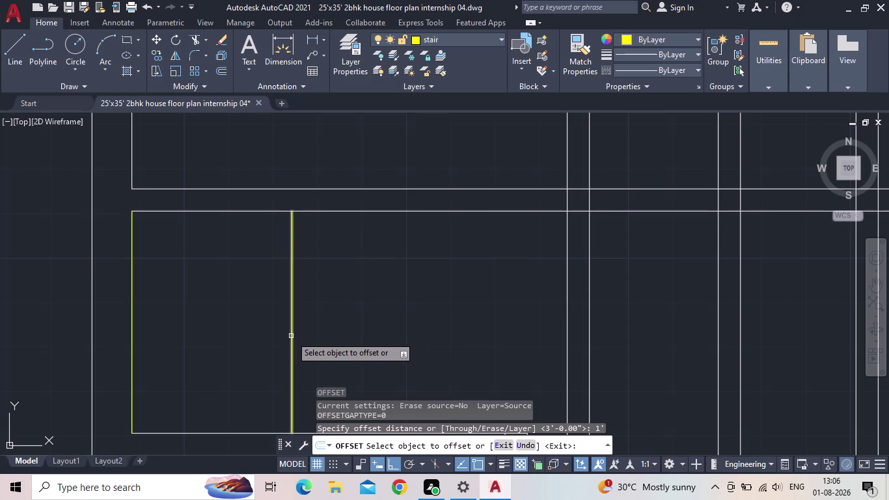
click(291, 336)
click(376, 328)
click(344, 327)
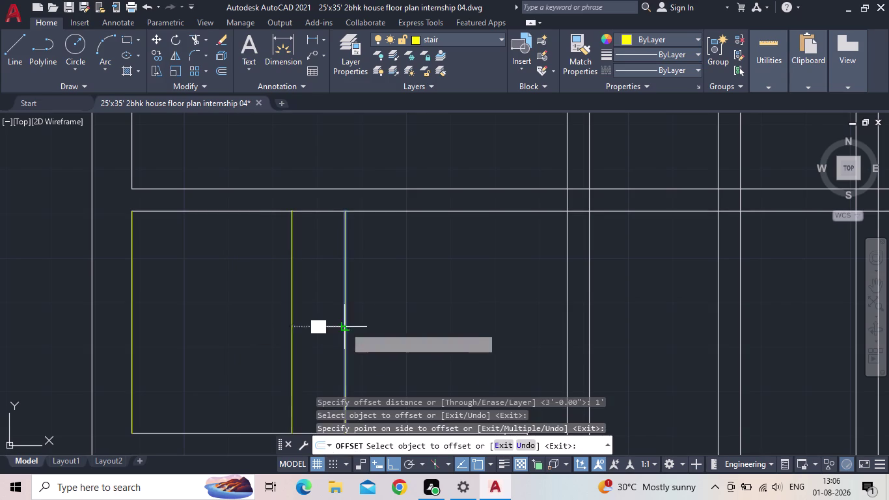
click(389, 325)
click(399, 330)
click(456, 329)
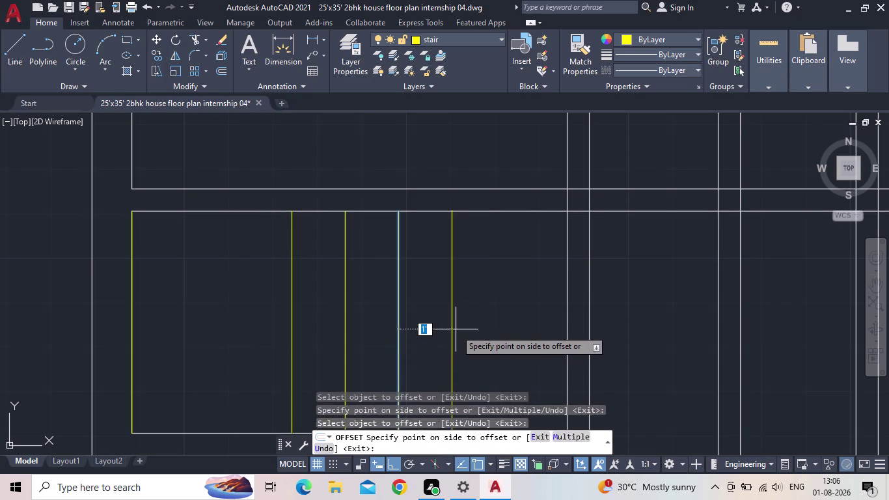
click(451, 331)
click(498, 330)
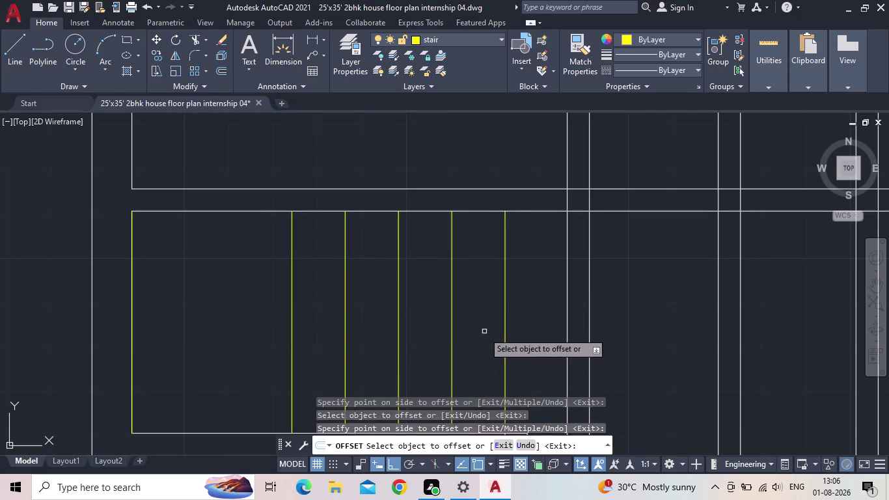
scroll(down, 3)
middle_drag(484, 333, 443, 262)
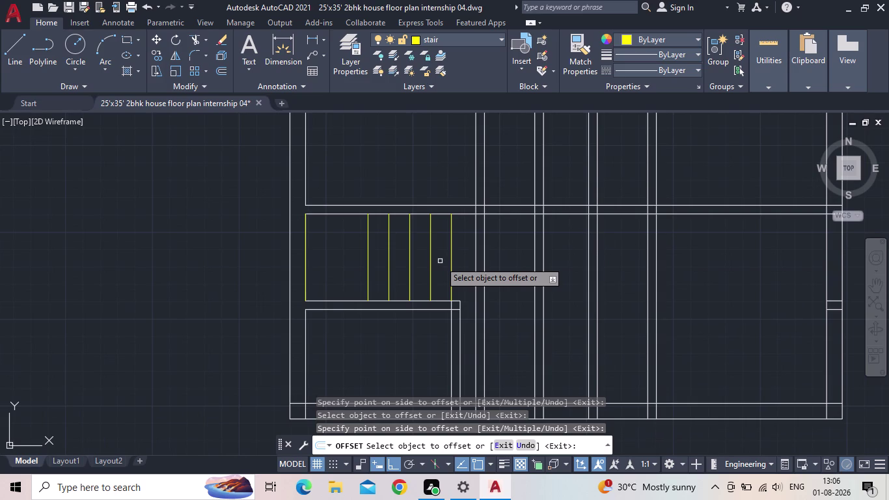
scroll(up, 3)
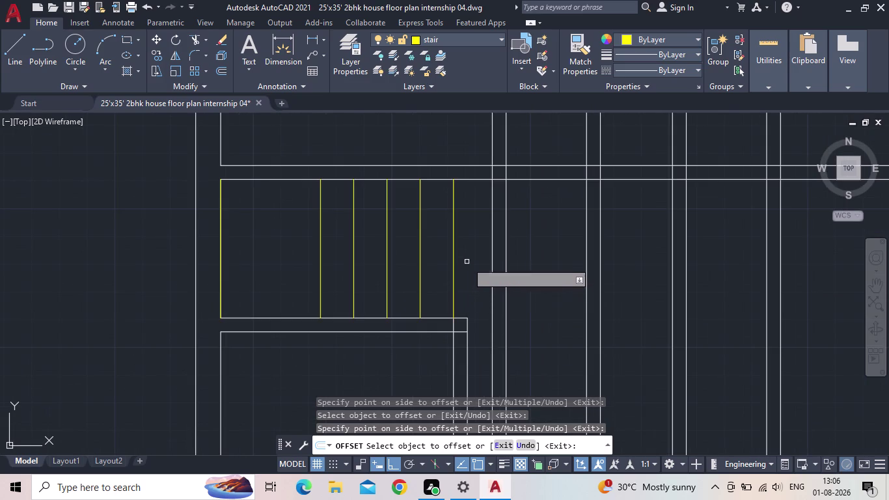
middle_click(465, 251)
scroll(down, 3)
scroll(up, 3)
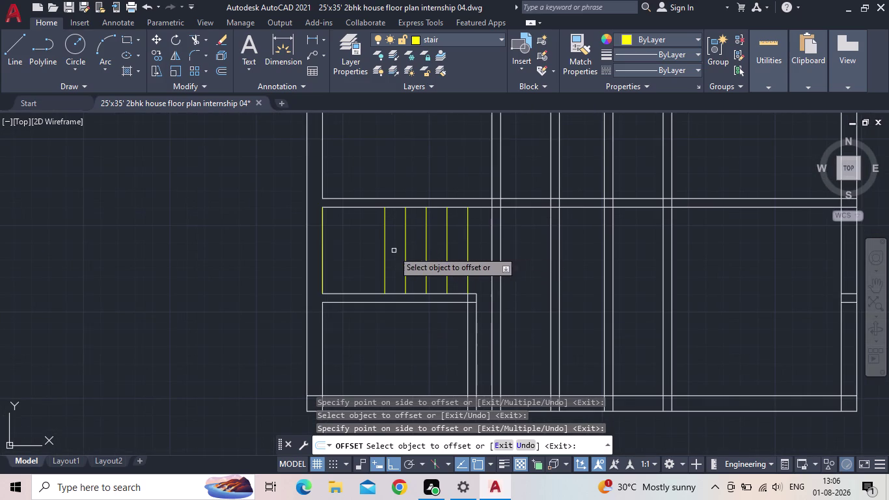
key(Escape)
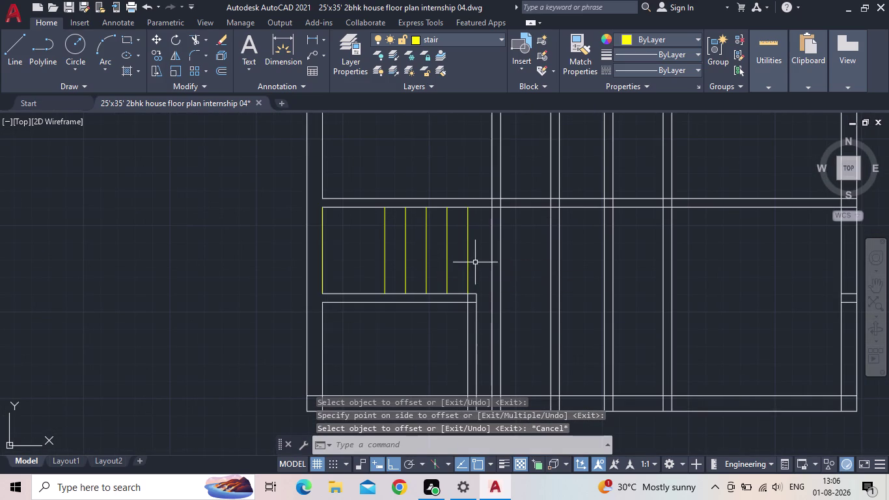
drag(475, 262, 467, 261)
click(398, 259)
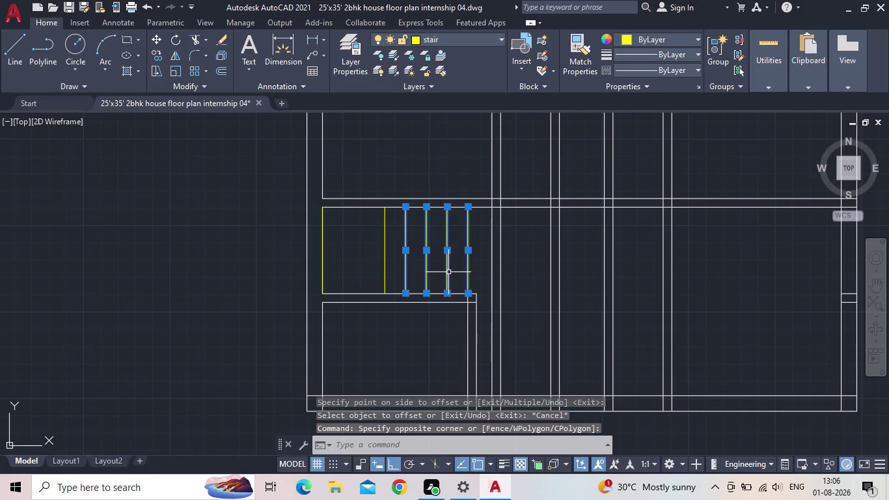
key(Delete)
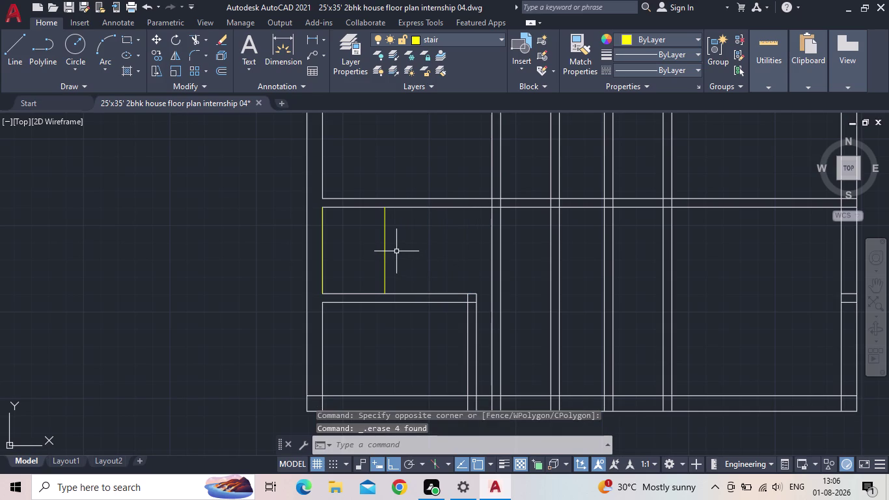
scroll(up, 3)
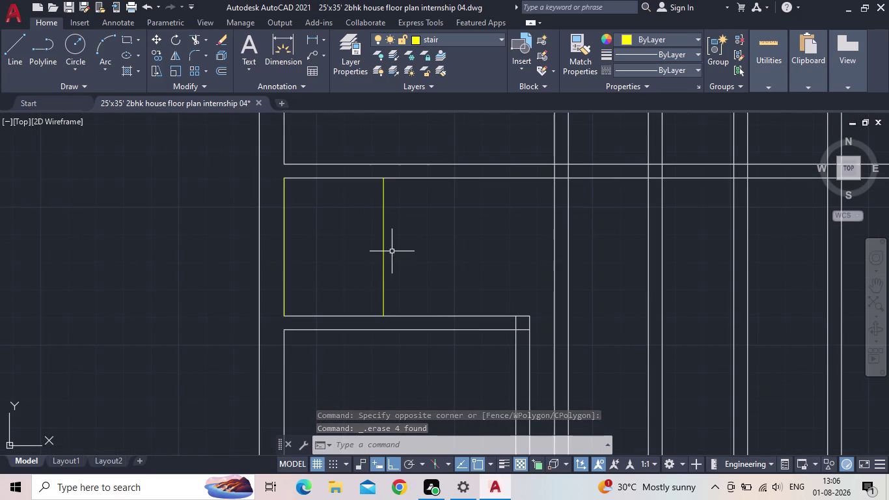
Erase the 3' stair line and offset the left wall line 2' right.
click(385, 253)
key(Delete)
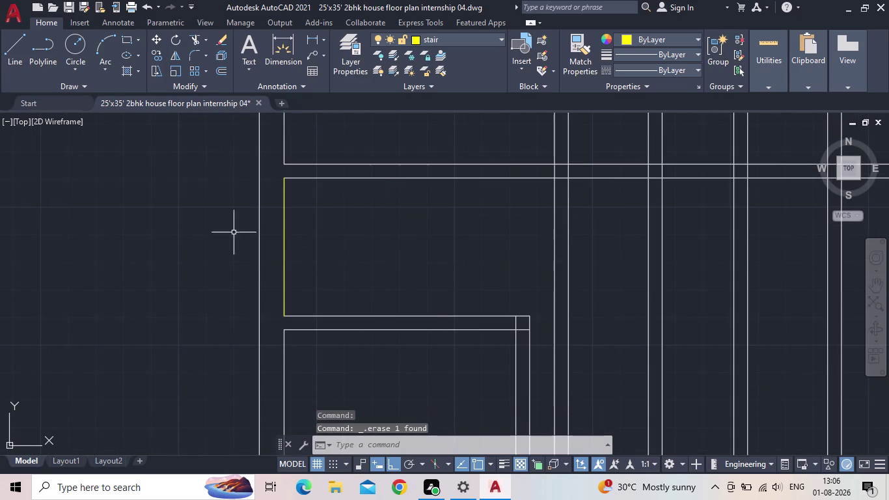
key(o)
key(Return)
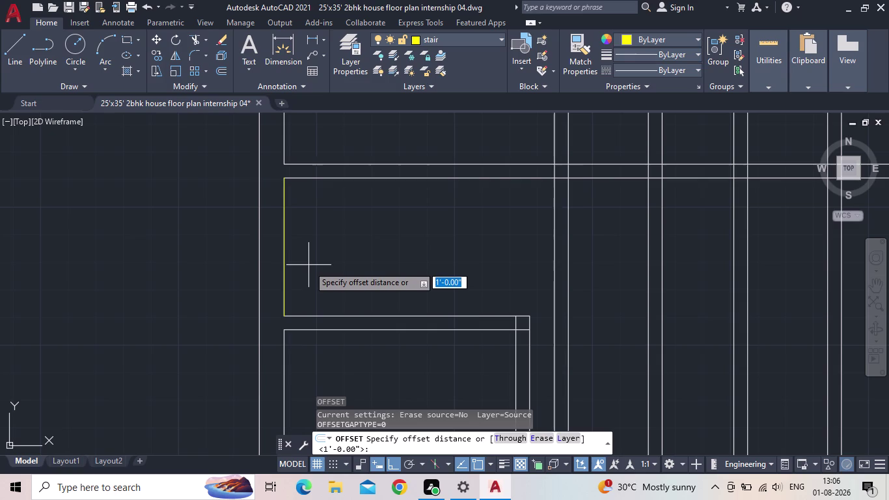
key(2)
key(semicolon)
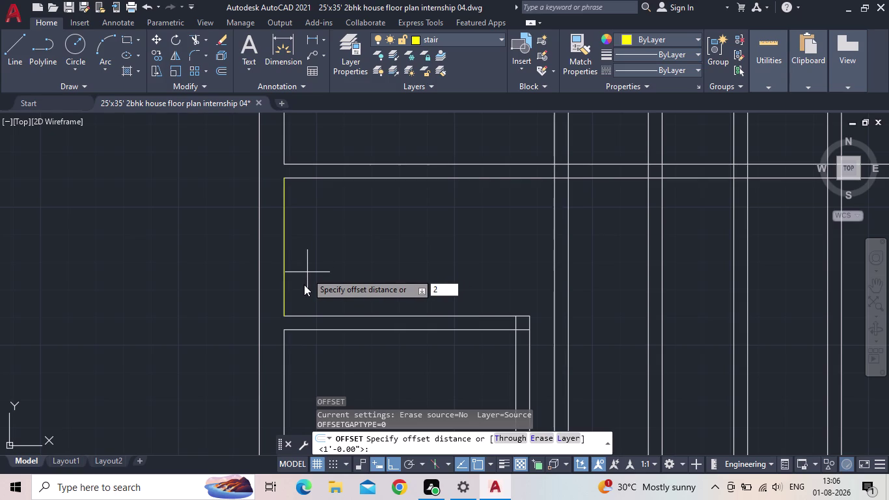
key(BackSpace)
key(apostrophe)
key(Return)
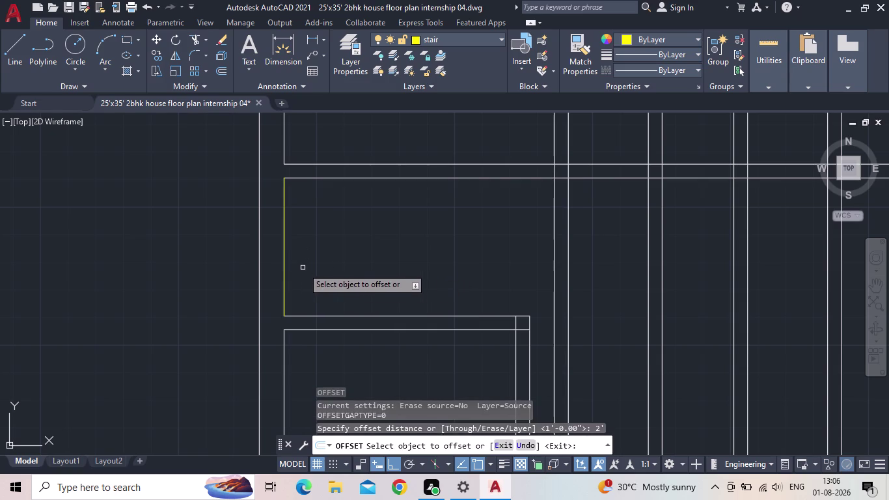
drag(285, 269, 292, 267)
click(338, 266)
key(Escape)
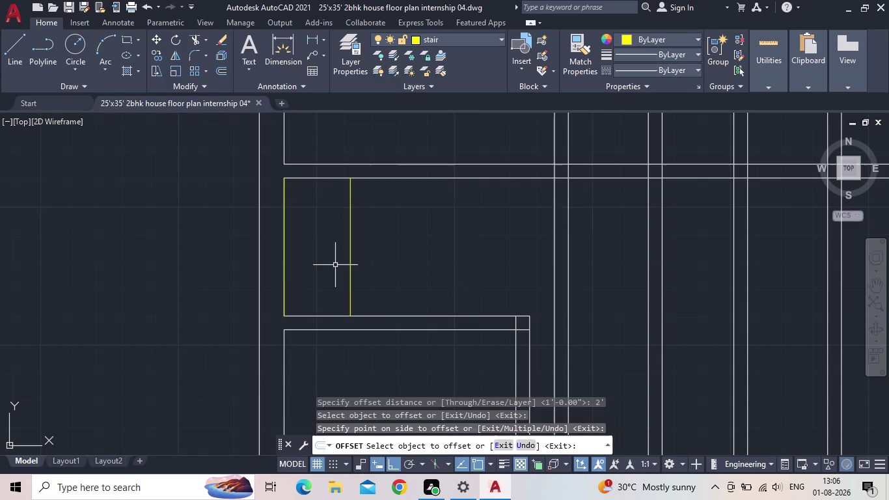
After a failed attempt, restart OFFSET with a 0.5' distance.
click(354, 231)
key(o)
key(Return)
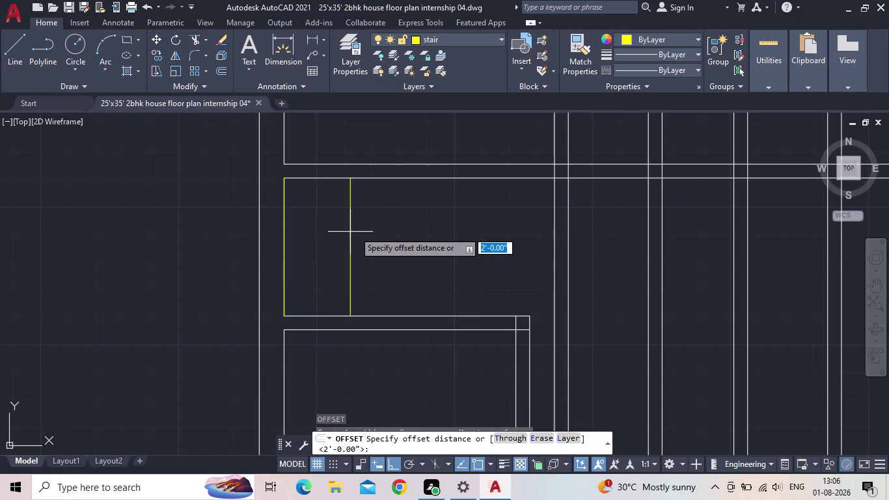
click(366, 256)
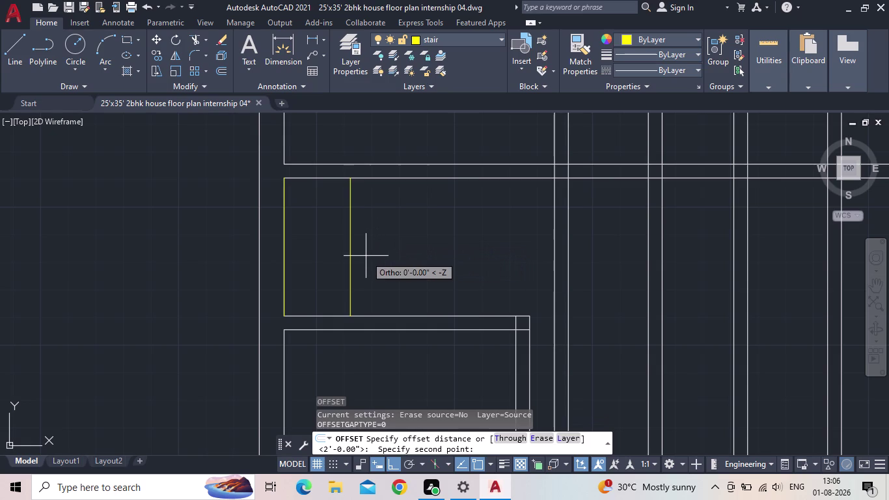
drag(365, 255, 534, 236)
text(0.)
key(5)
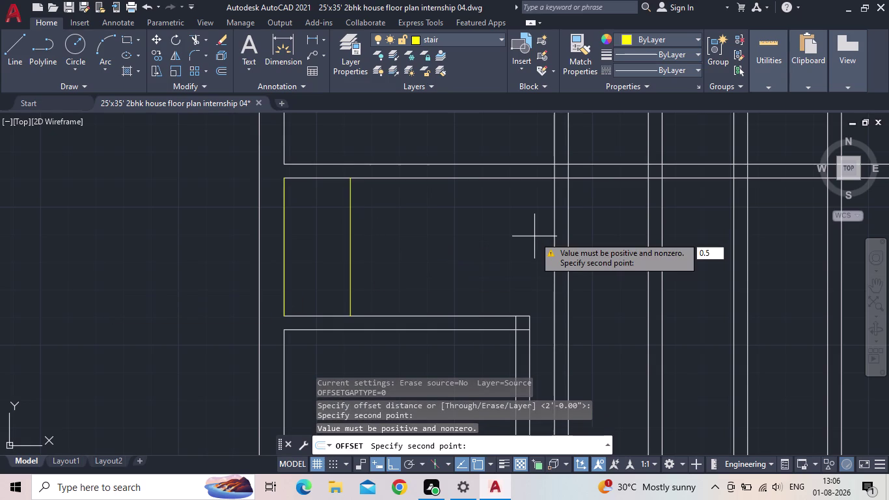
key(Escape)
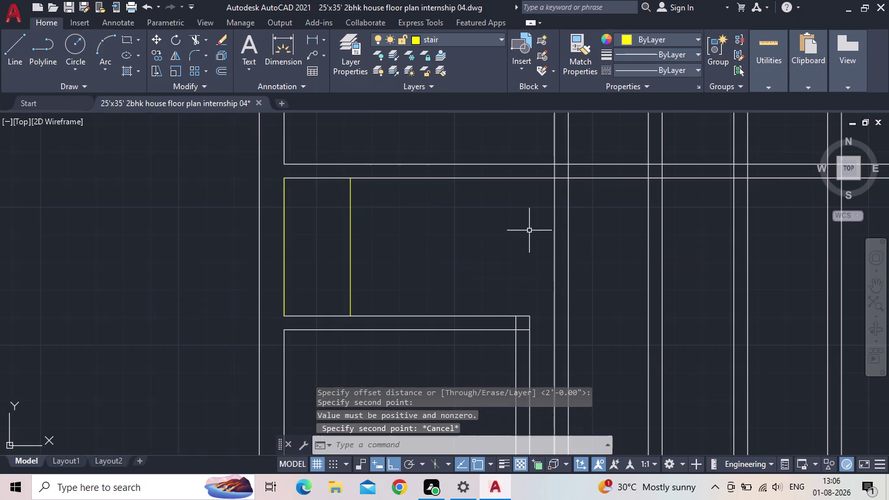
text(o)
key(space)
text(0.5)
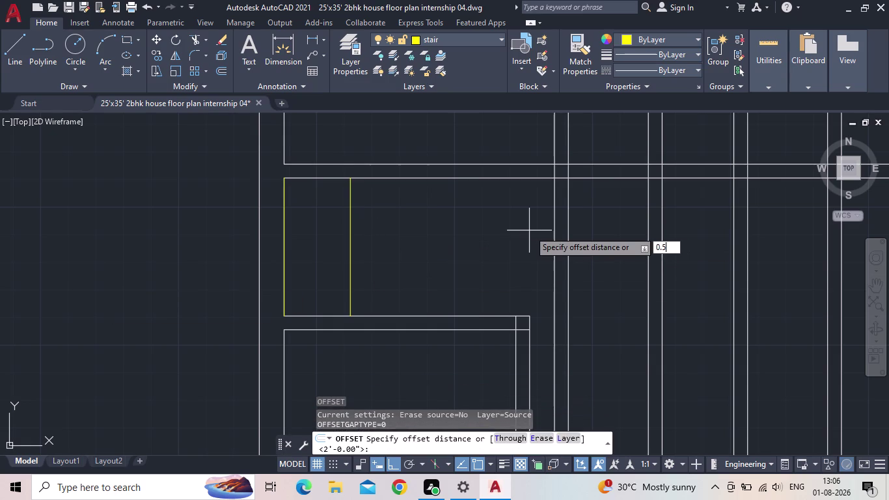
key(apostrophe)
key(Return)
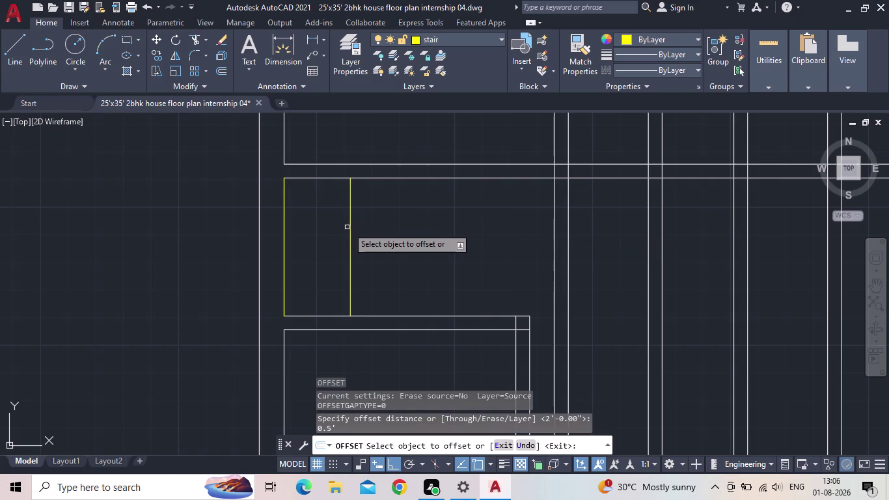
Offset successive tread lines 0.5' to the right, making seven treads.
click(350, 226)
click(401, 226)
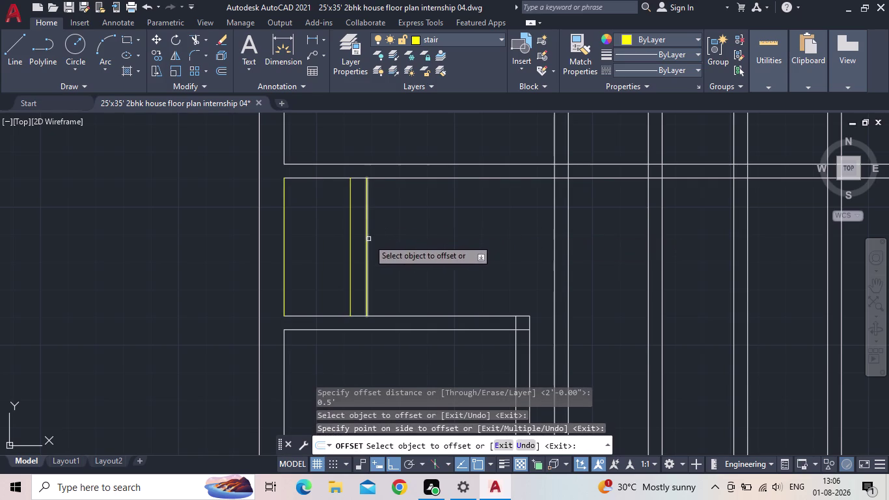
click(369, 239)
click(395, 240)
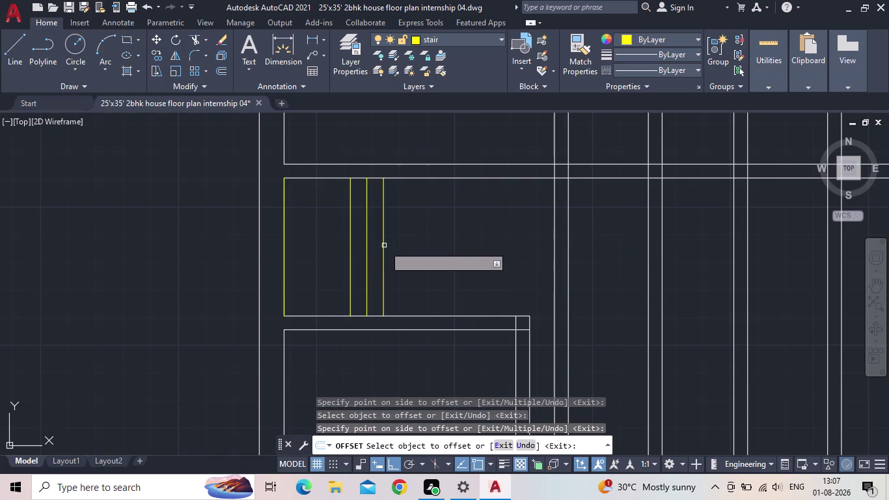
click(384, 246)
click(431, 244)
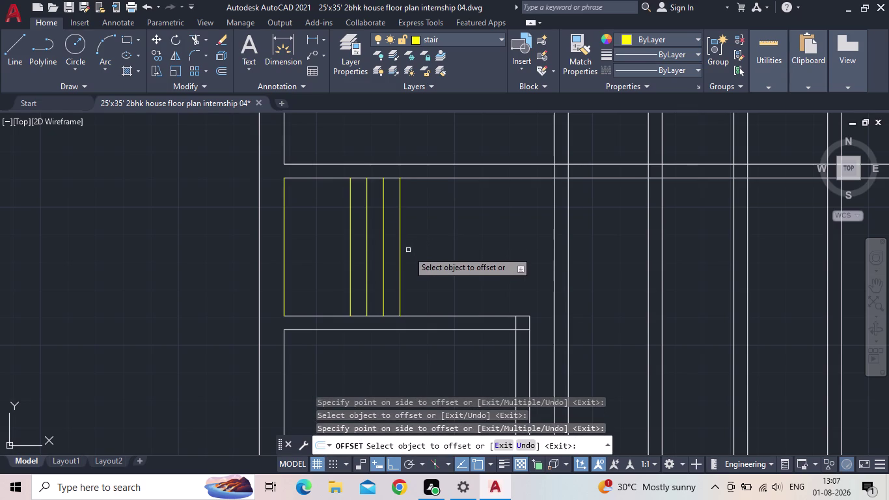
click(399, 252)
click(440, 248)
click(417, 256)
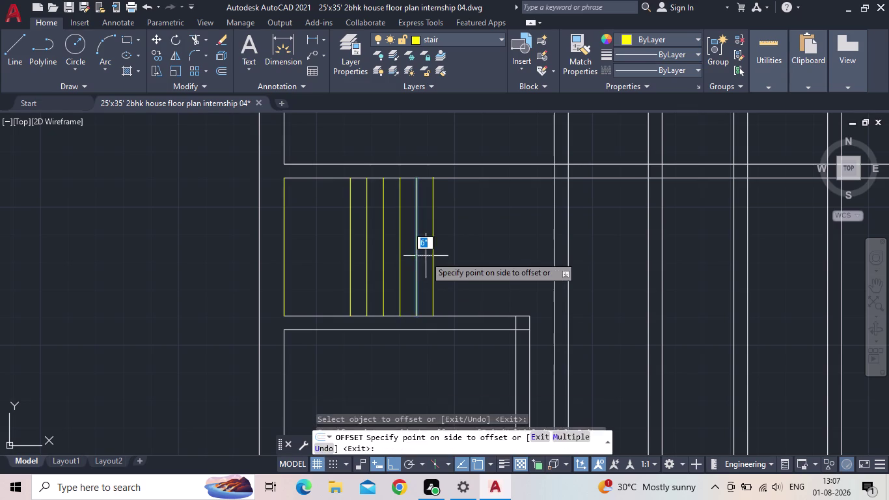
click(467, 253)
click(434, 262)
click(468, 256)
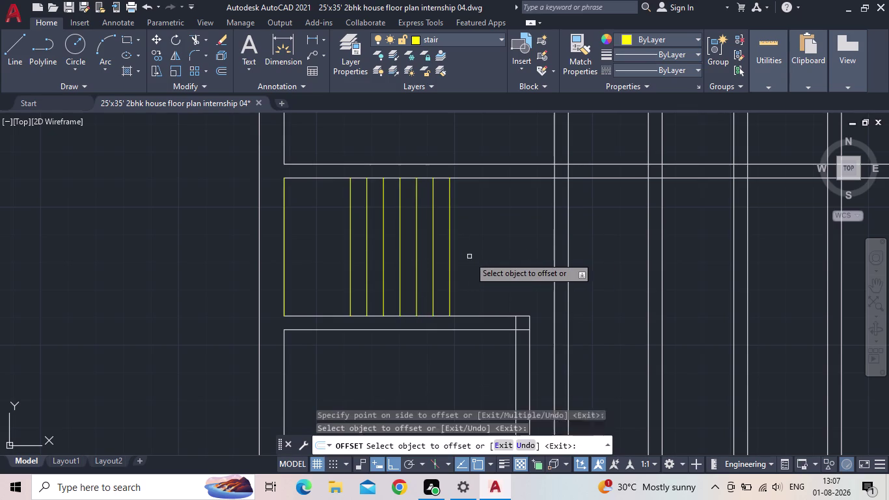
scroll(down, 3)
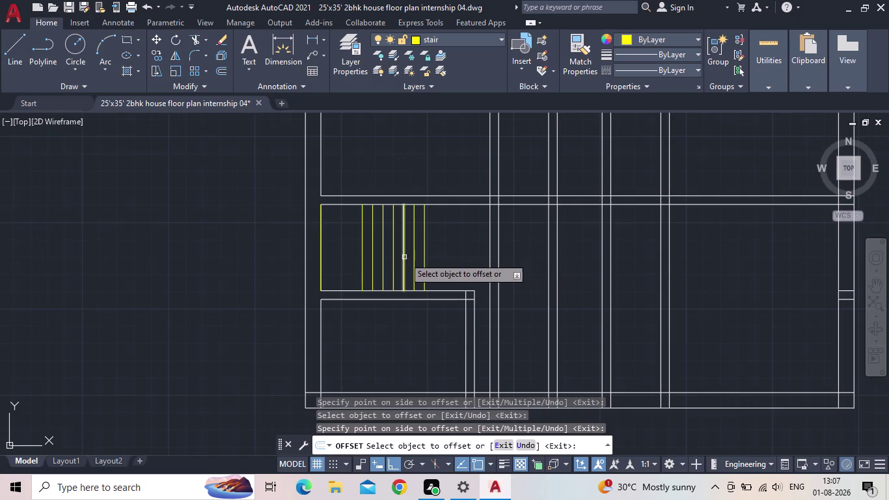
click(423, 256)
click(466, 258)
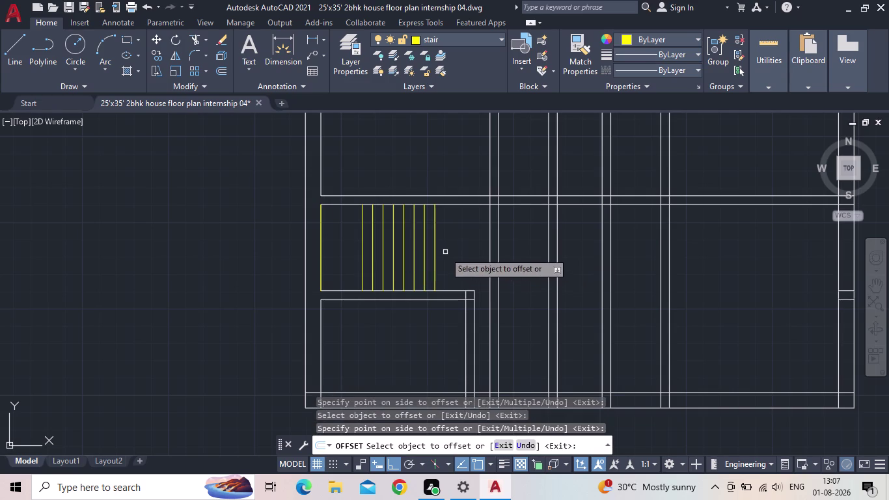
middle_drag(443, 251, 437, 265)
key(Escape)
scroll(up, 3)
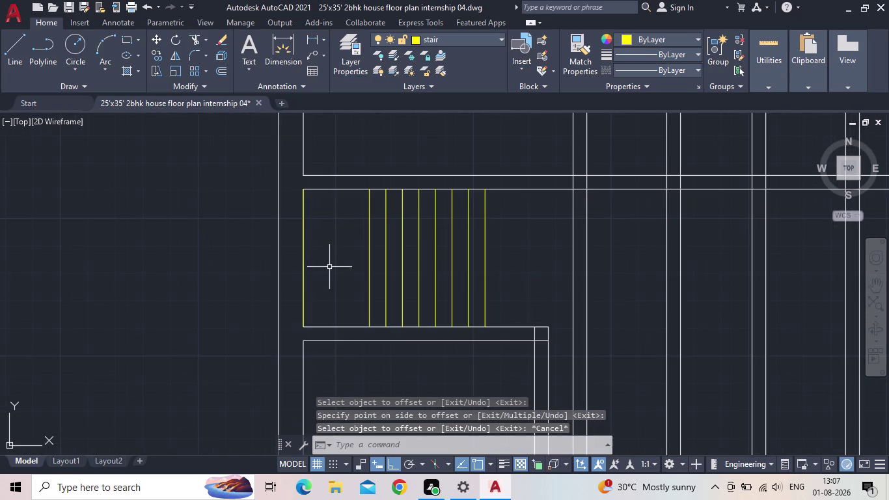
scroll(up, 3)
click(7, 42)
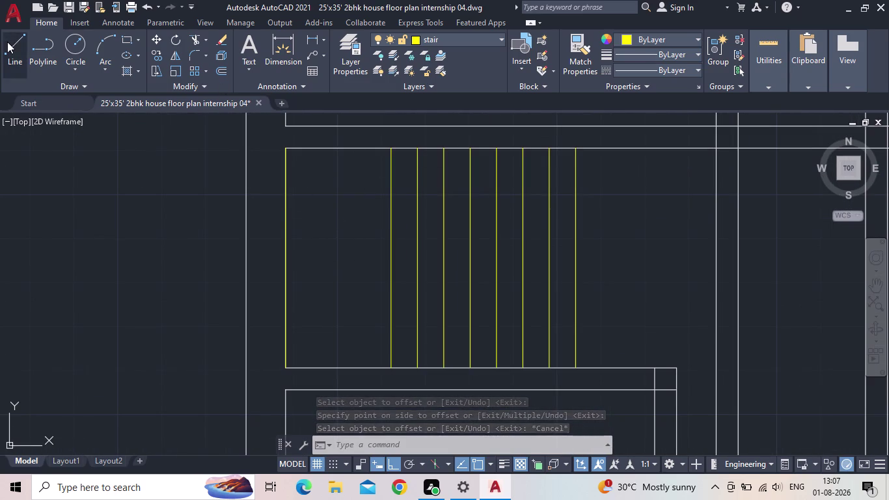
click(287, 145)
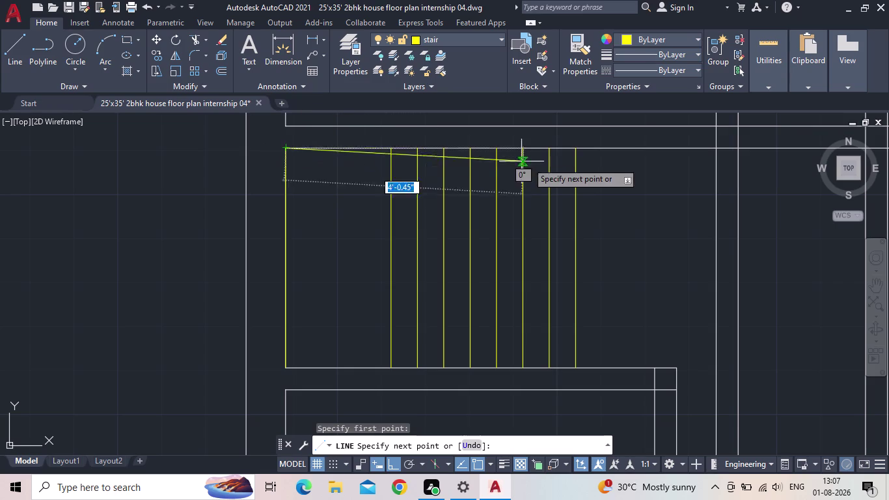
click(579, 149)
key(Escape)
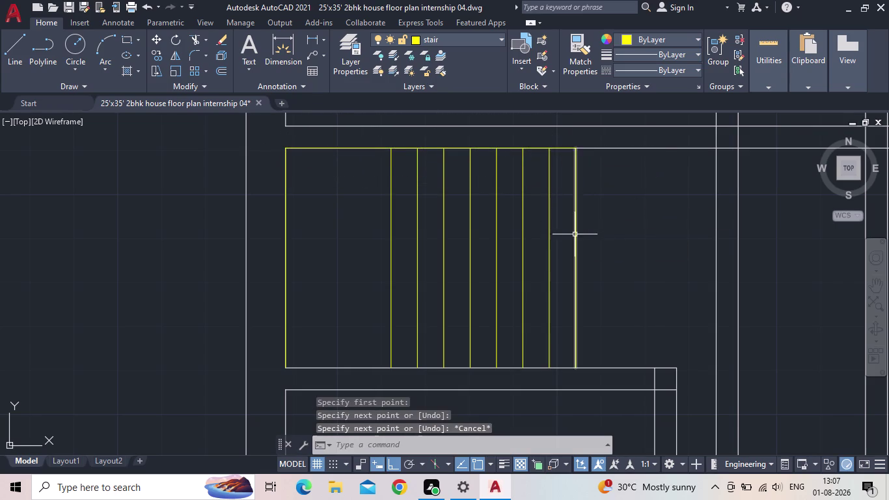
middle_drag(546, 244, 546, 214)
scroll(down, 3)
key(space)
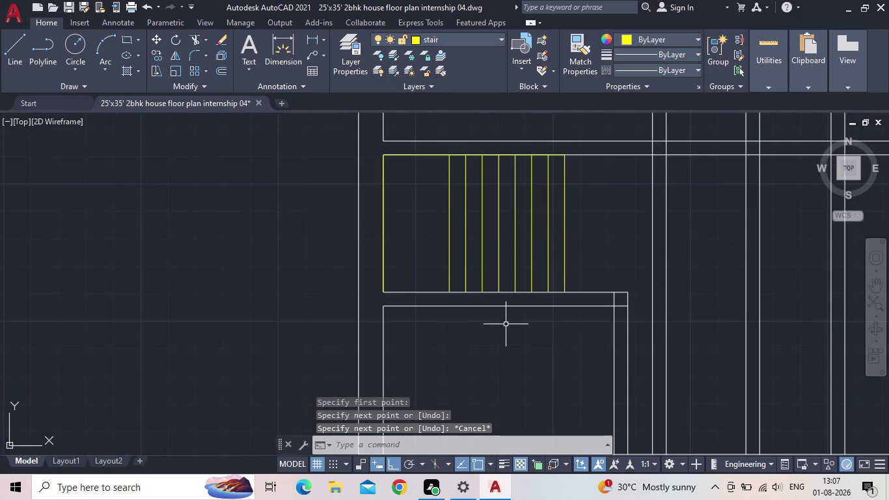
key(space)
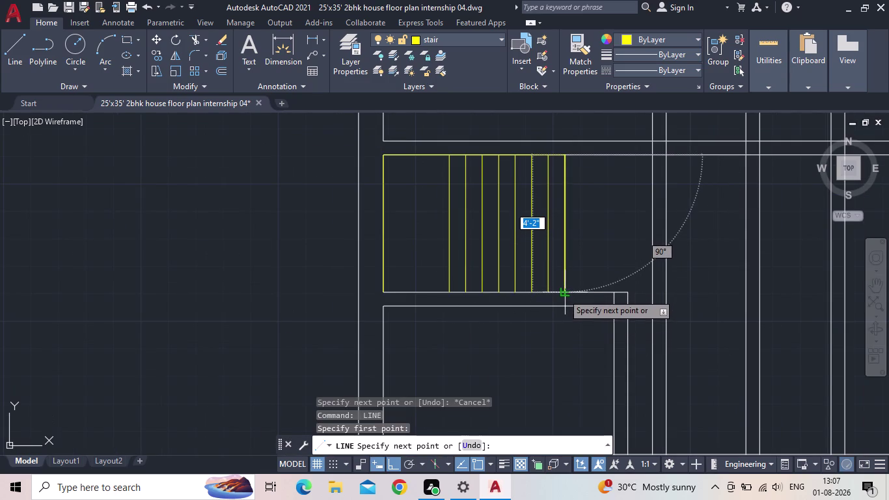
click(562, 293)
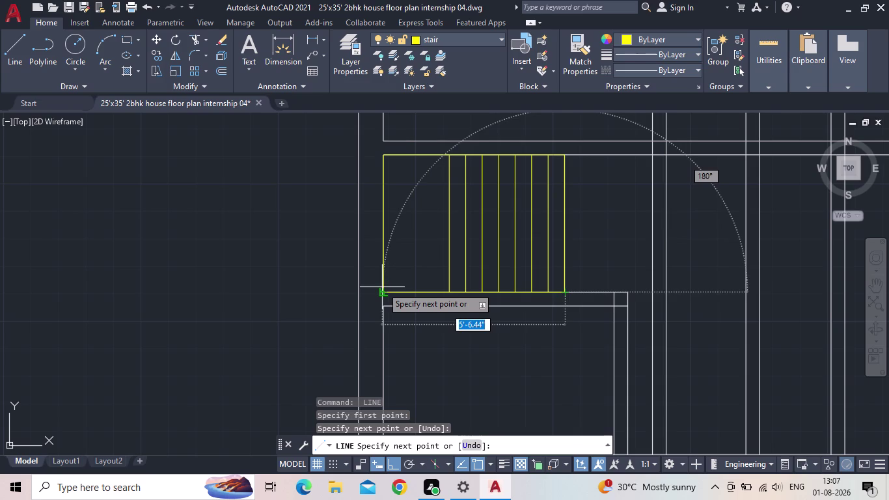
click(383, 290)
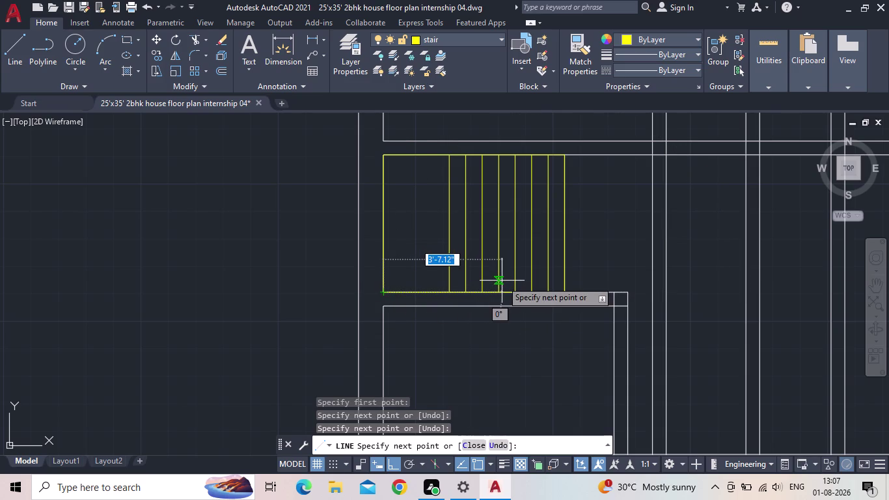
key(Escape)
scroll(down, 3)
middle_drag(435, 264, 330, 257)
scroll(up, 3)
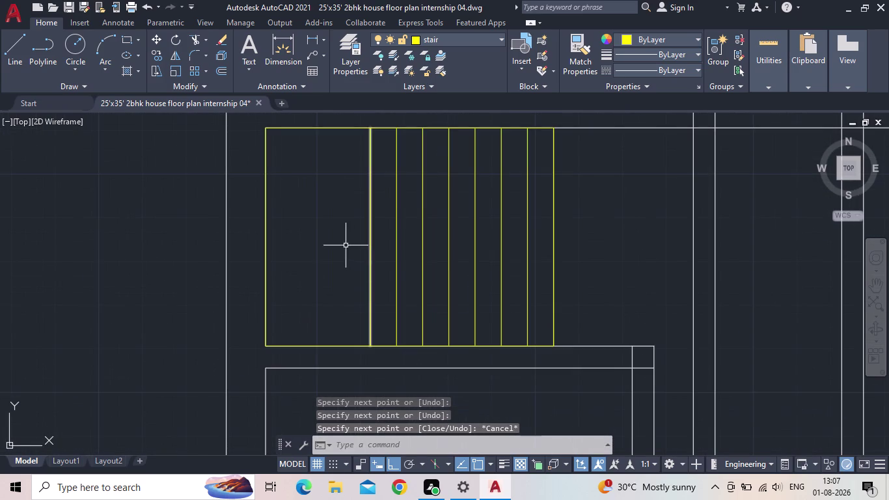
click(344, 246)
click(309, 239)
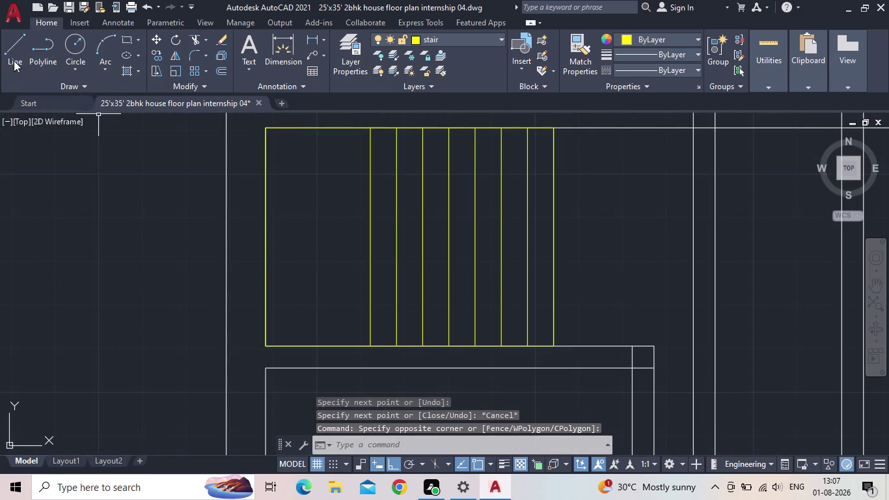
click(14, 51)
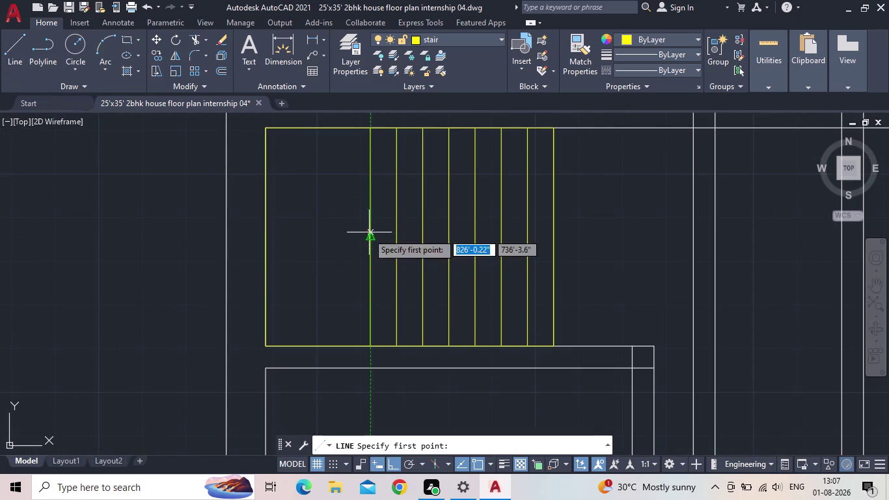
Draw a horizontal line from the first tread line to the stair's right edge.
click(367, 235)
click(549, 239)
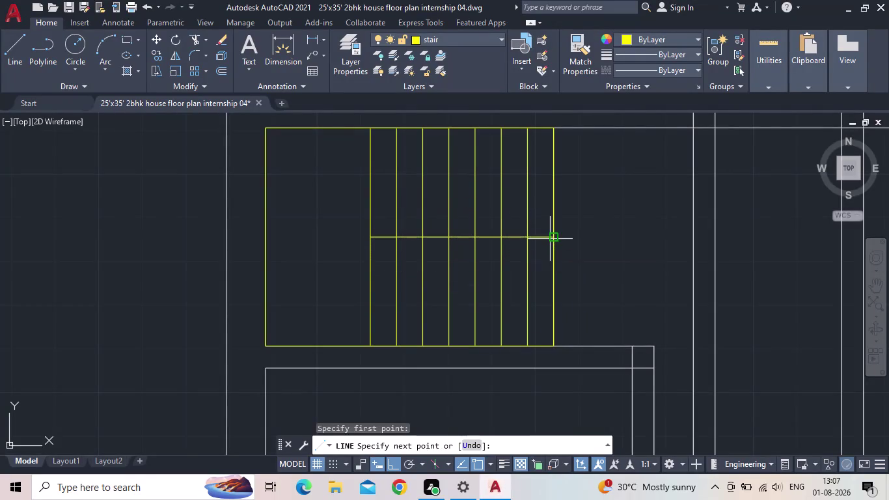
key(Escape)
Offset the horizontal landing line 1" downward.
key(o)
key(Return)
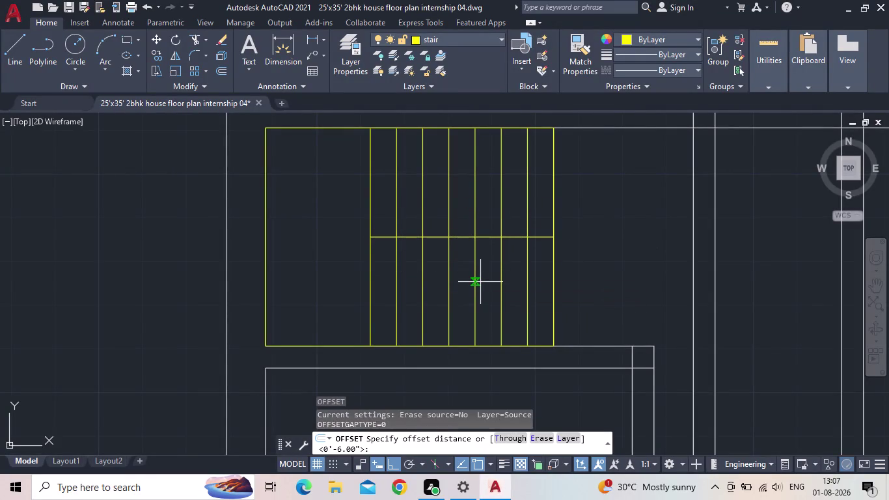
triple_click(480, 282)
triple_click(480, 282)
double_click(480, 282)
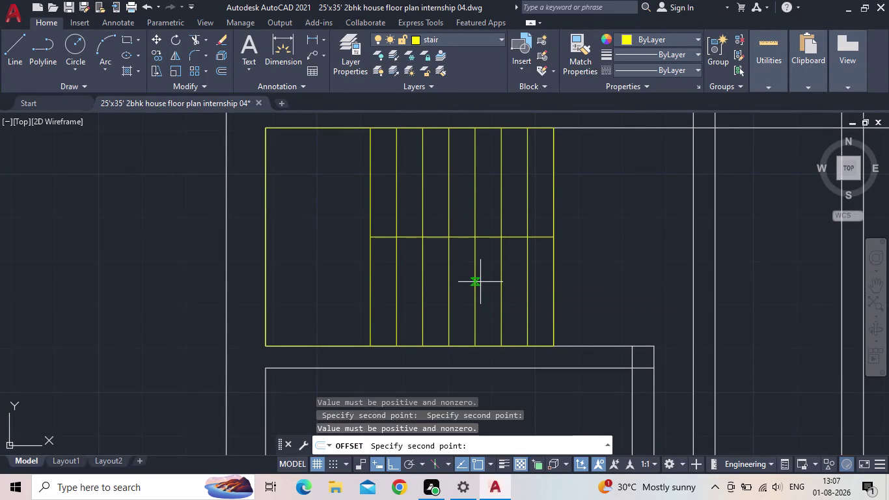
key(1)
key(shift+quotedbl)
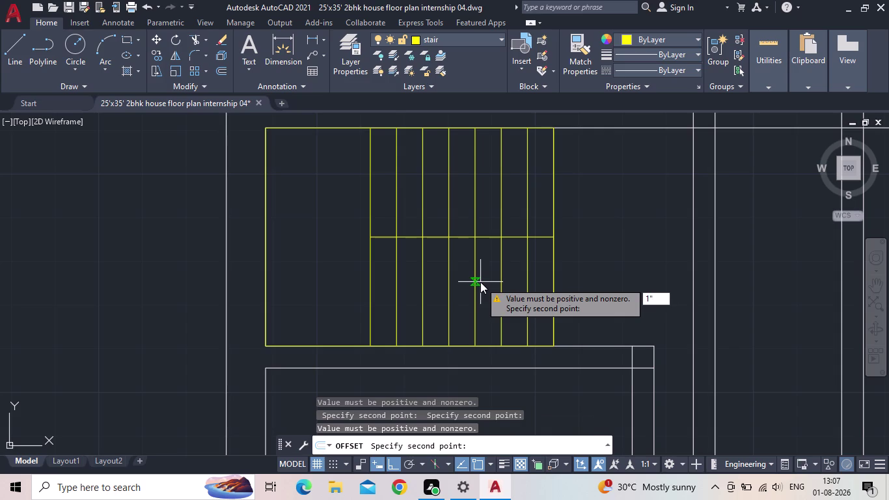
key(Return)
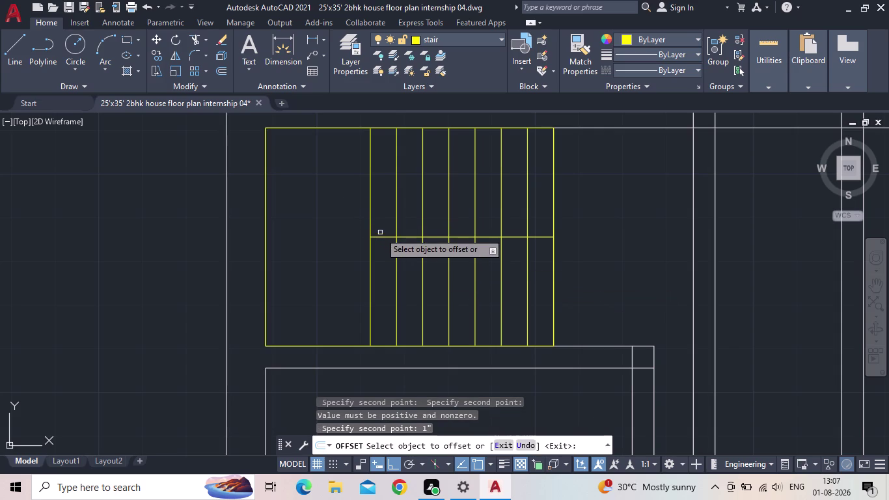
click(380, 238)
click(380, 261)
key(Escape)
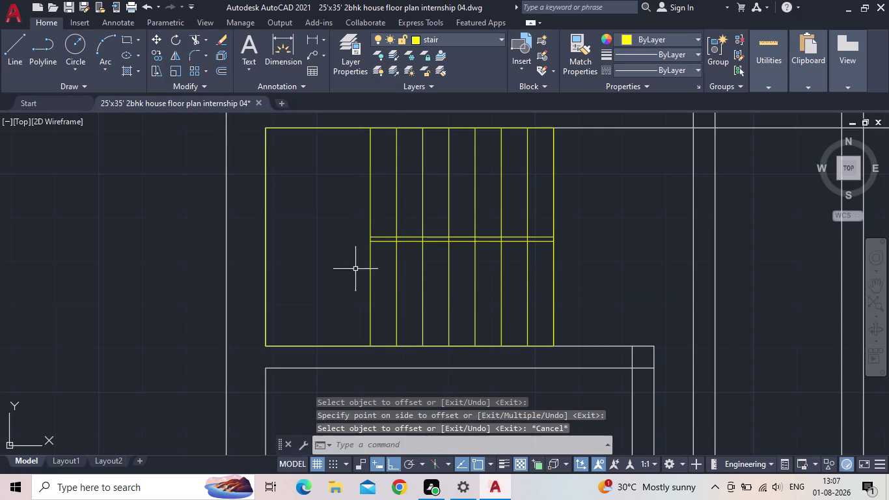
Launch the TRIM command with the TR alias.
scroll(up, 3)
key(t)
key(r)
key(space)
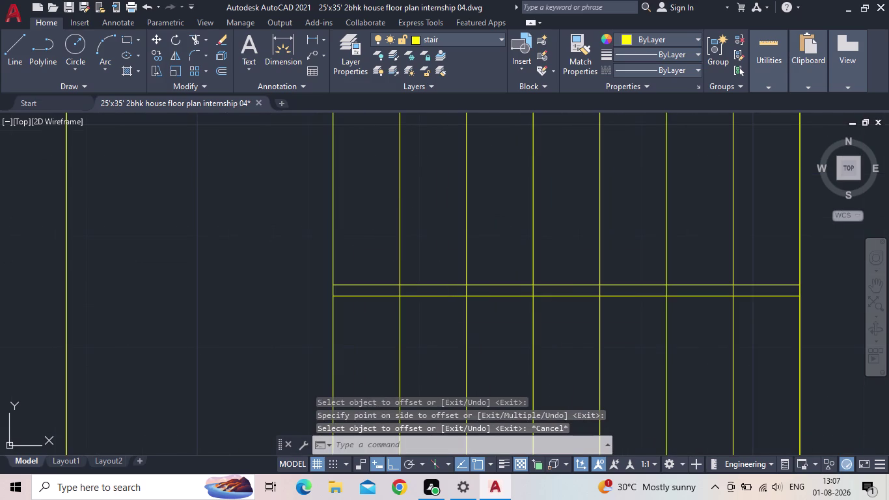
scroll(up, 3)
Trim the tread segments between the two landing lines with five fence lines.
click(415, 288)
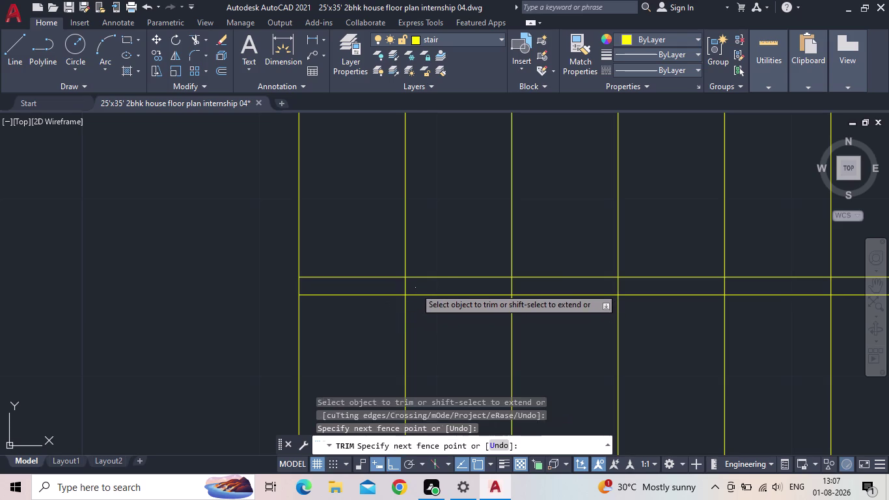
click(405, 287)
click(513, 284)
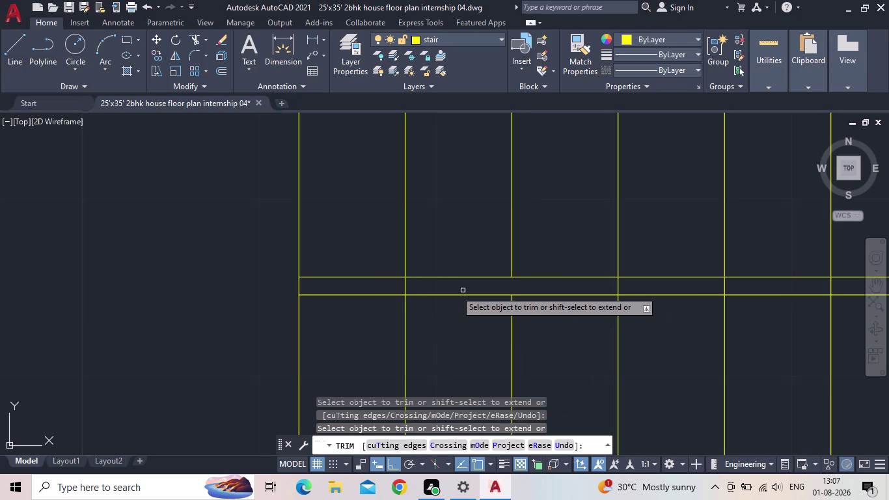
click(405, 288)
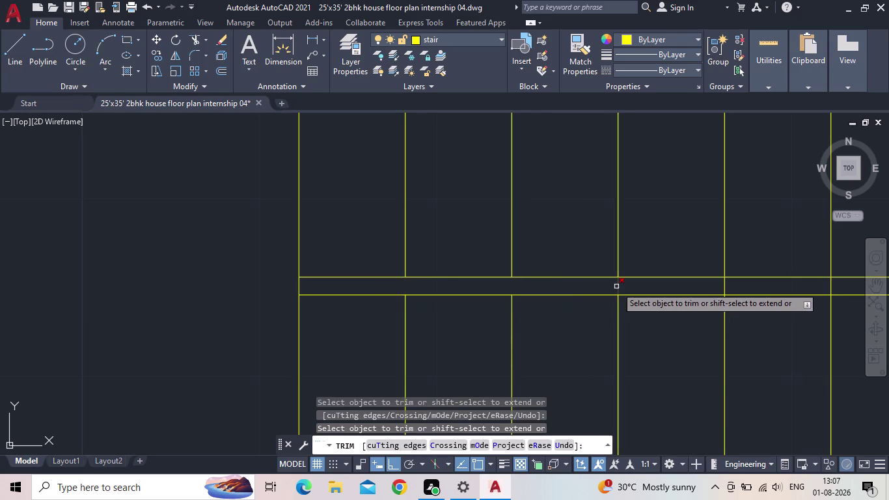
click(616, 286)
click(728, 286)
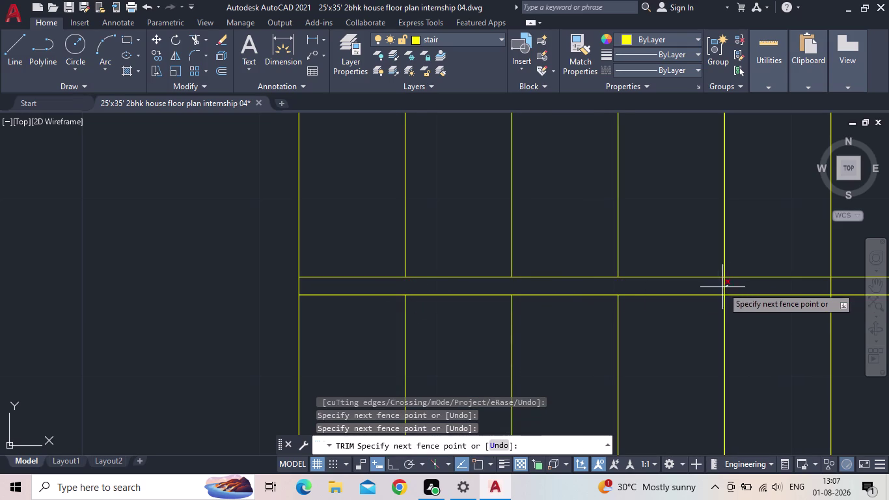
click(723, 287)
scroll(down, 3)
middle_drag(729, 287, 462, 283)
scroll(up, 3)
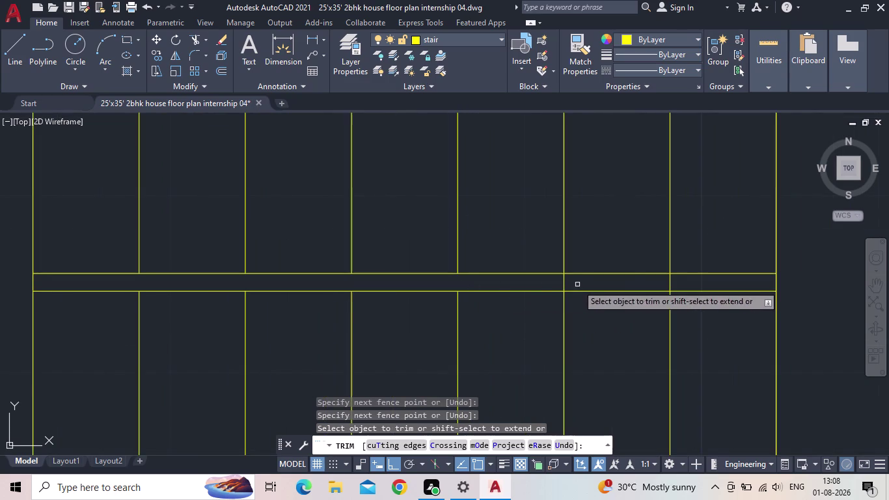
click(577, 284)
click(559, 284)
click(682, 283)
click(663, 283)
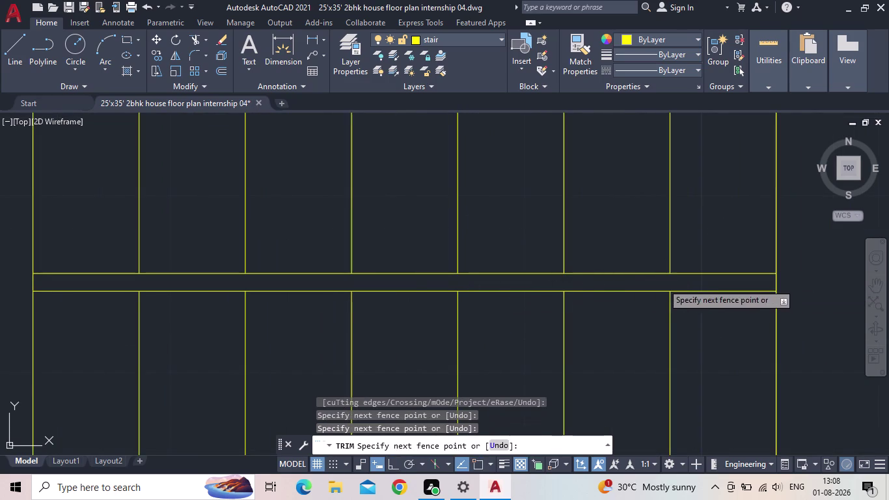
scroll(down, 3)
scroll(down, 3)
middle_drag(761, 288, 696, 295)
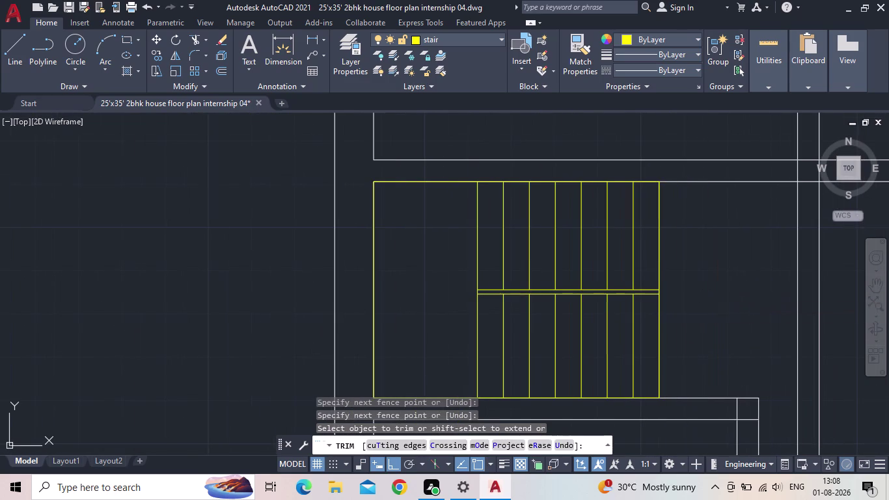
key(Escape)
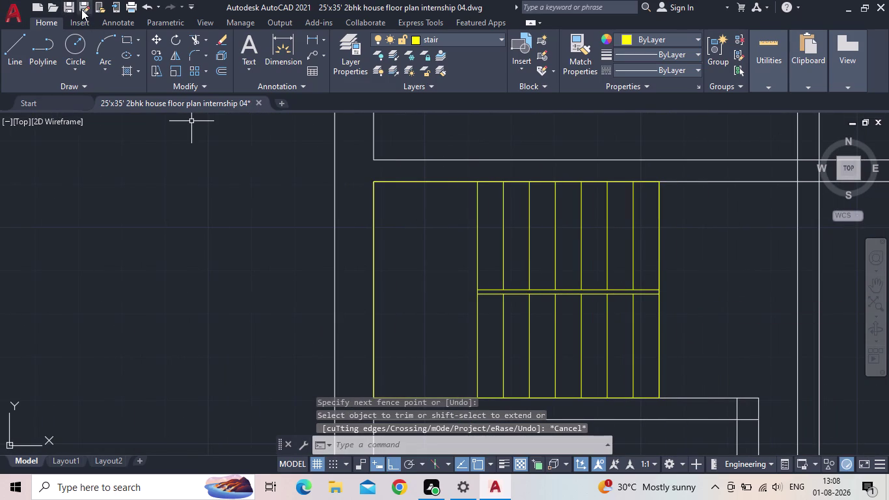
Save the drawing and pan over to the staircase.
click(71, 9)
scroll(down, 3)
middle_drag(474, 292, 415, 276)
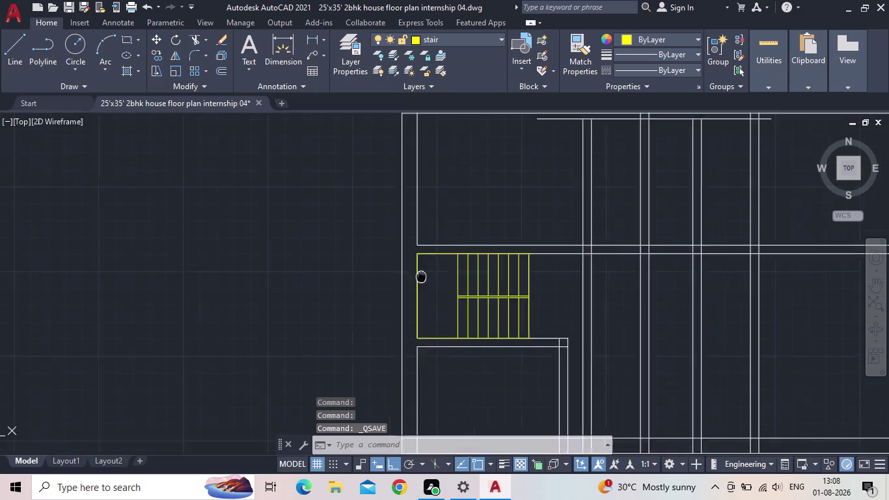
middle_drag(416, 275, 371, 271)
scroll(up, 3)
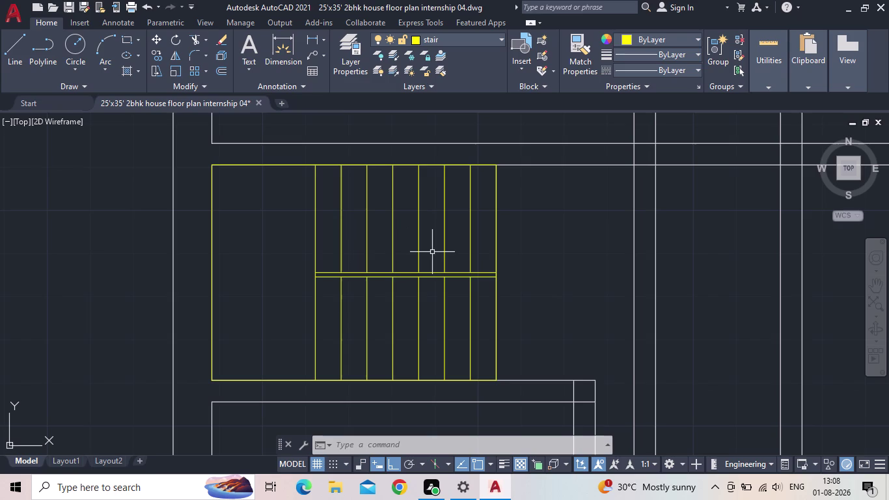
Pan and zoom around the staircase and nearby walls, then begin selecting stray lines.
scroll(down, 3)
scroll(up, 3)
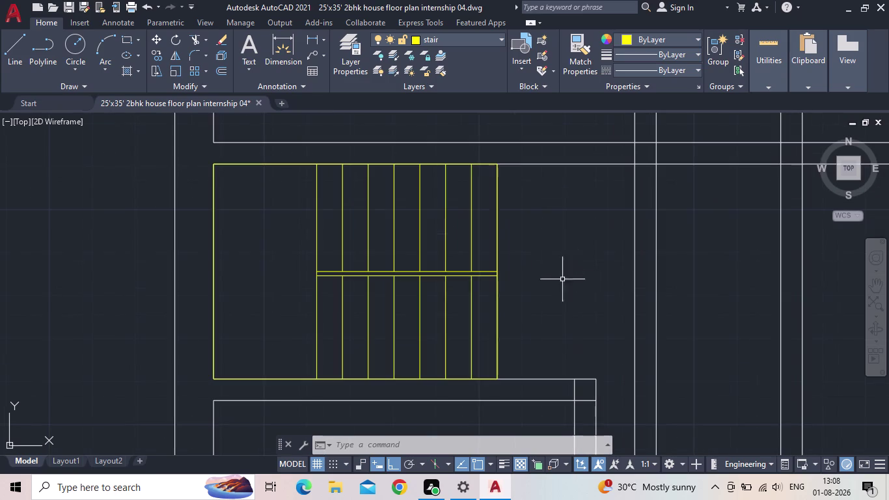
middle_drag(484, 306, 479, 292)
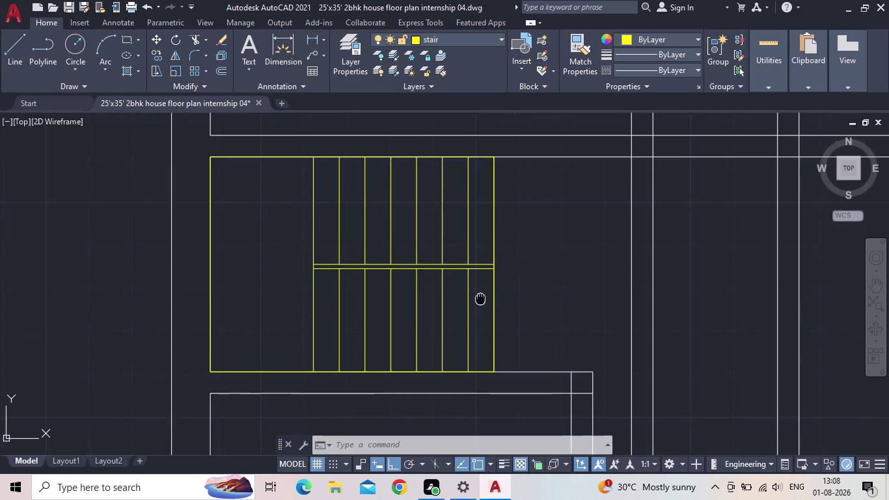
middle_drag(479, 293, 477, 285)
scroll(up, 3)
scroll(down, 3)
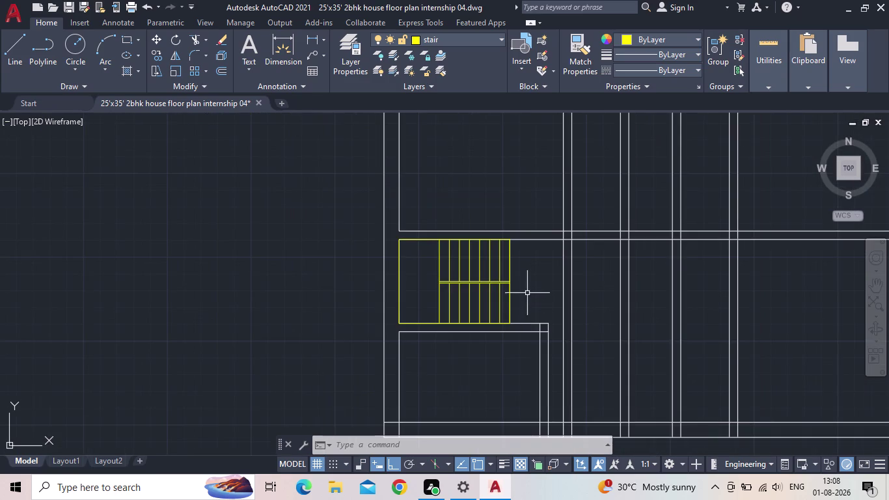
middle_drag(529, 291, 505, 322)
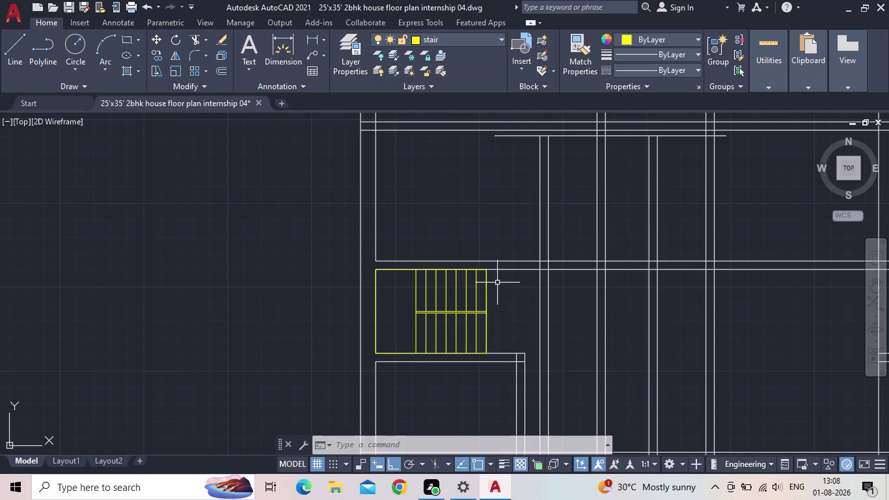
middle_drag(511, 289, 468, 263)
scroll(down, 3)
scroll(up, 3)
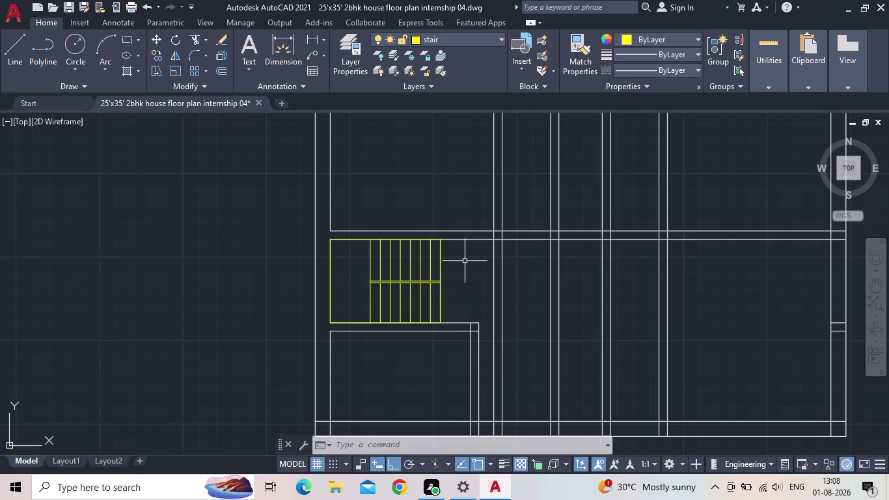
scroll(down, 3)
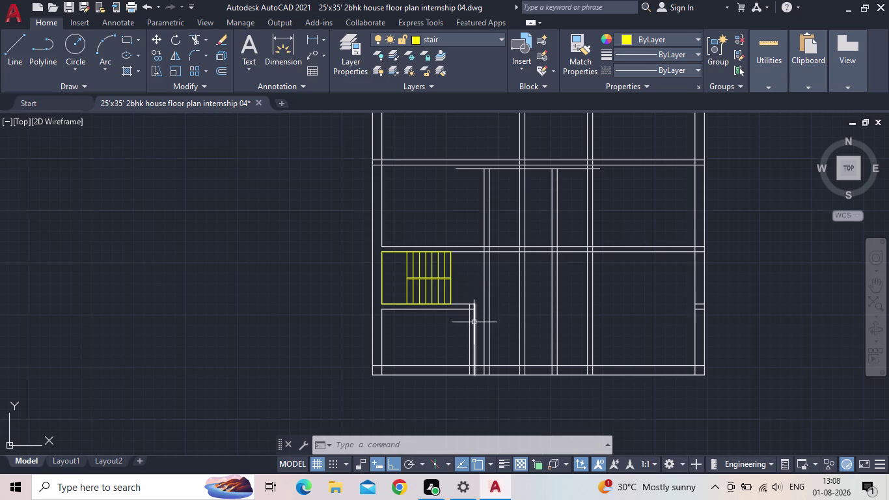
scroll(up, 3)
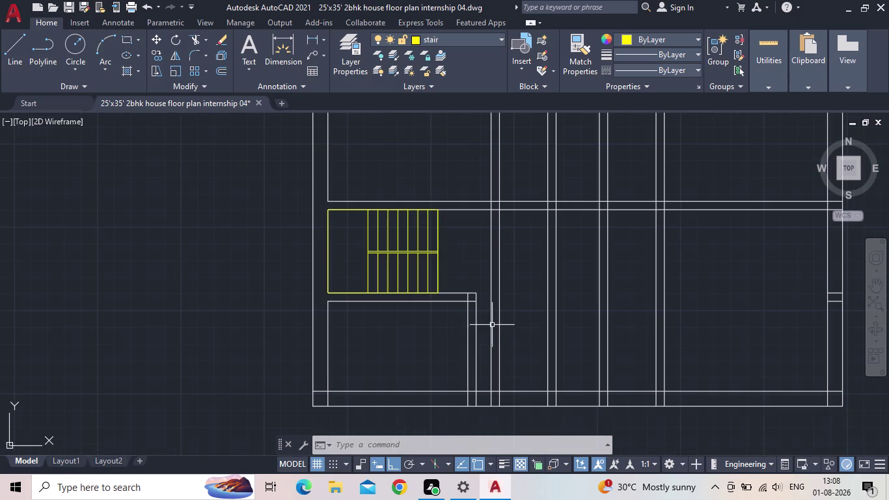
click(524, 301)
Erase the stray vertical wall lines beside the staircase.
click(479, 254)
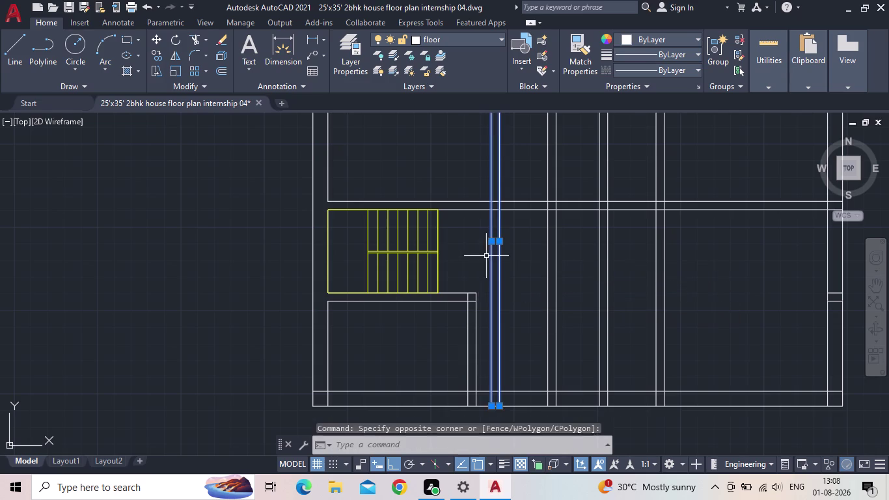
scroll(down, 3)
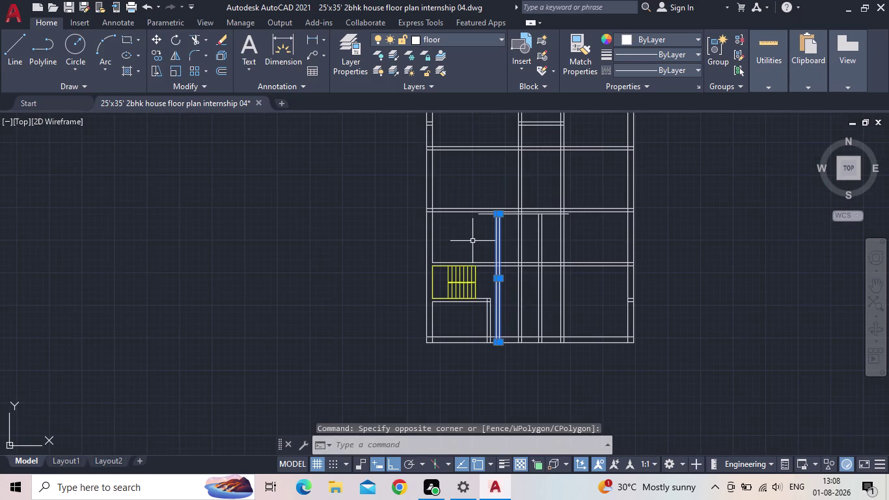
key(Delete)
scroll(up, 3)
Erase the short leftover line near the top and start a linear dimension.
click(490, 231)
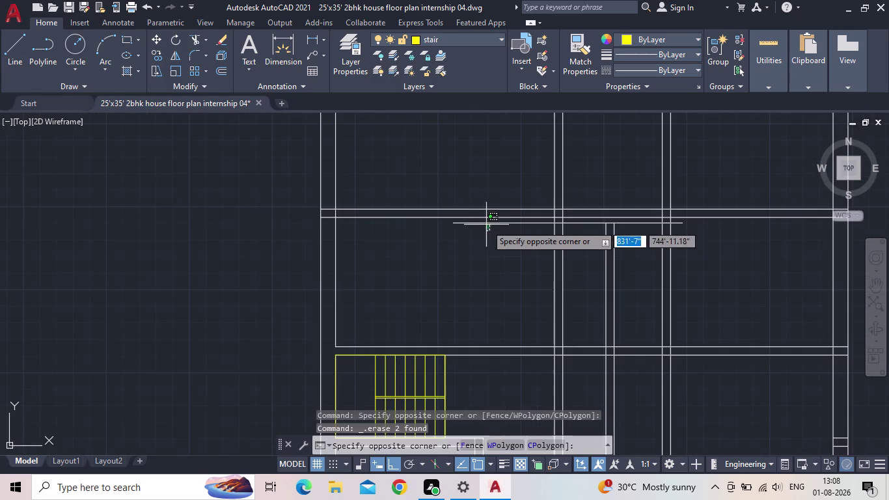
click(482, 221)
key(Delete)
scroll(down, 3)
middle_drag(509, 265, 507, 228)
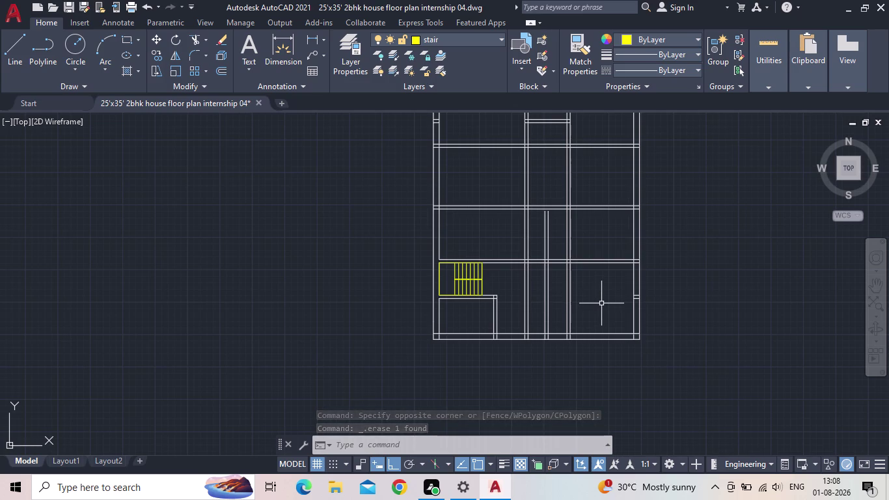
click(315, 41)
scroll(up, 3)
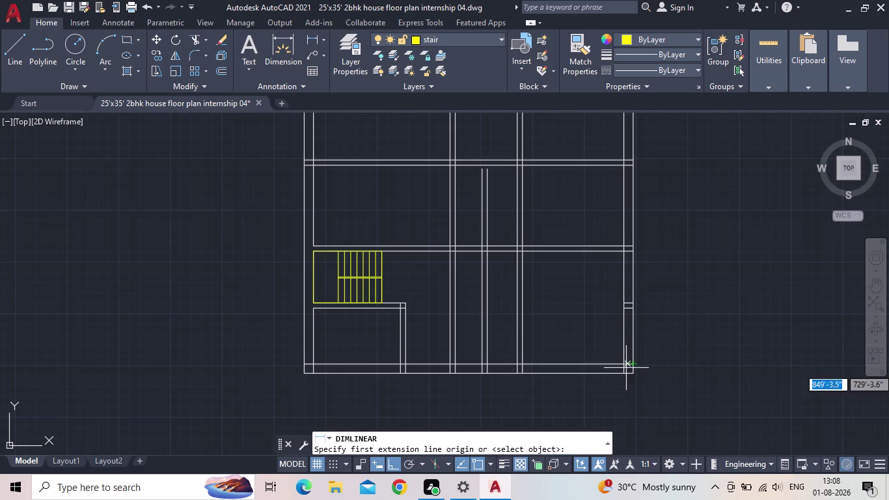
click(624, 367)
click(521, 363)
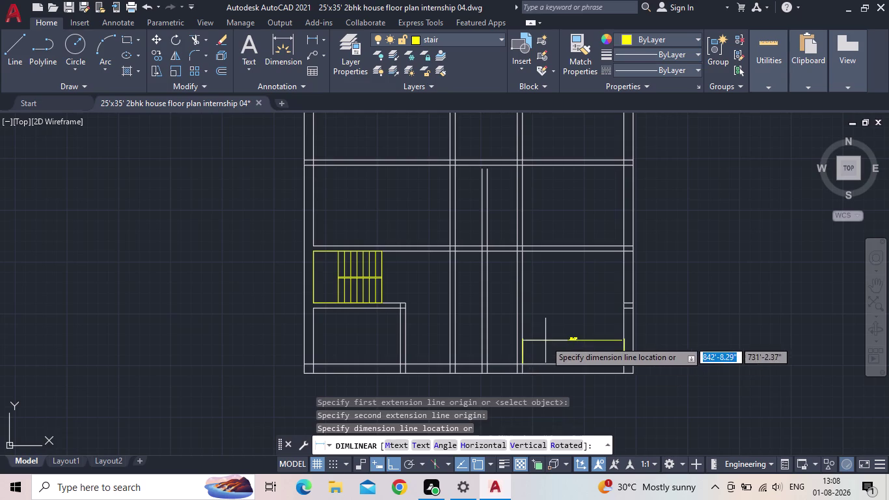
click(546, 340)
scroll(up, 3)
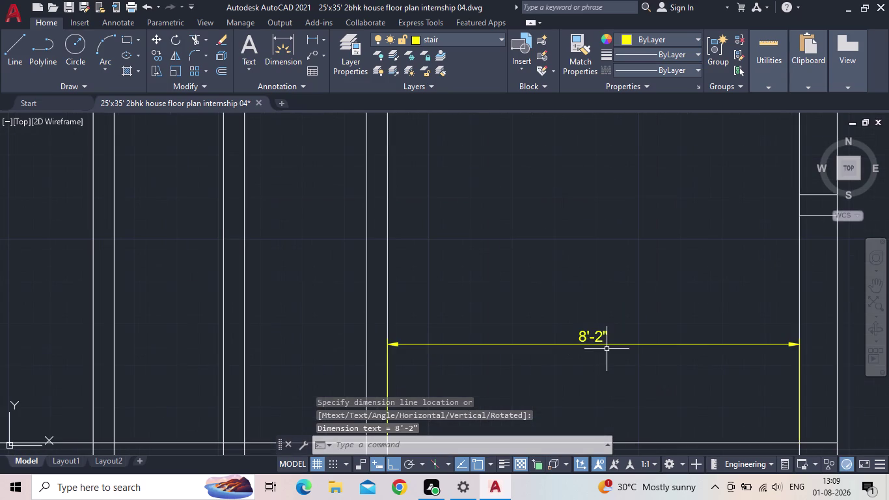
scroll(down, 3)
scroll(down, 3)
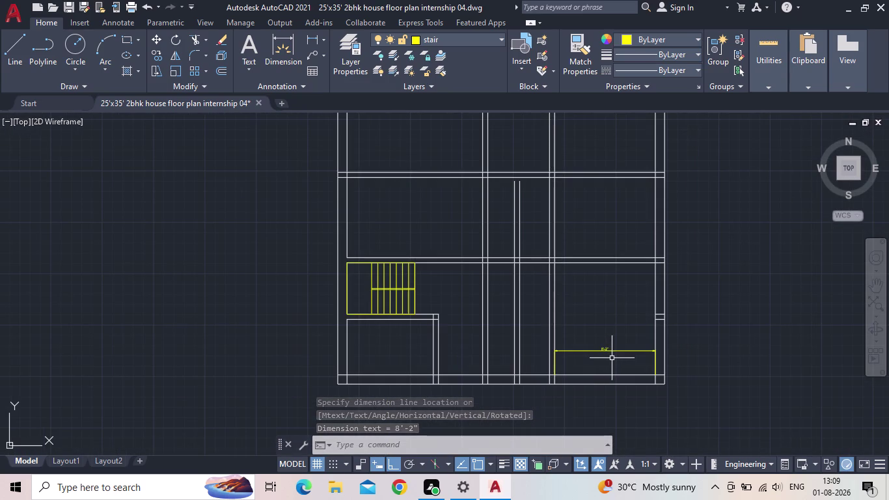
drag(605, 356, 602, 348)
click(602, 344)
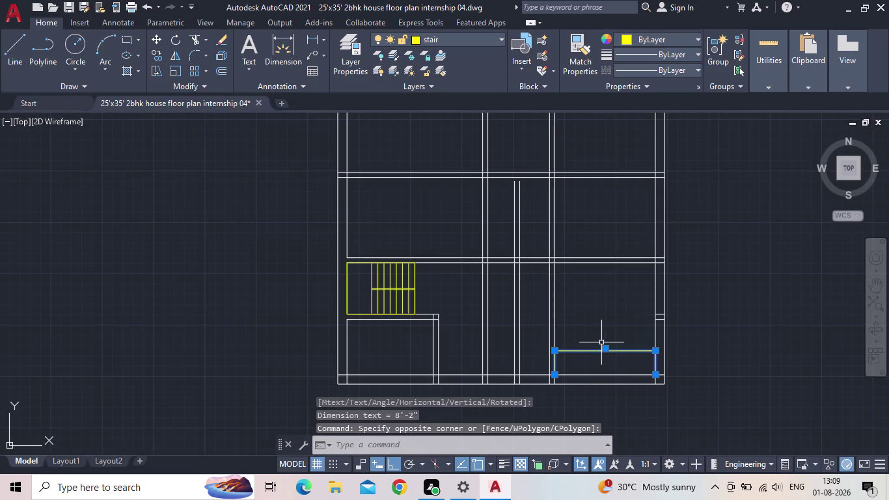
key(Delete)
scroll(down, 3)
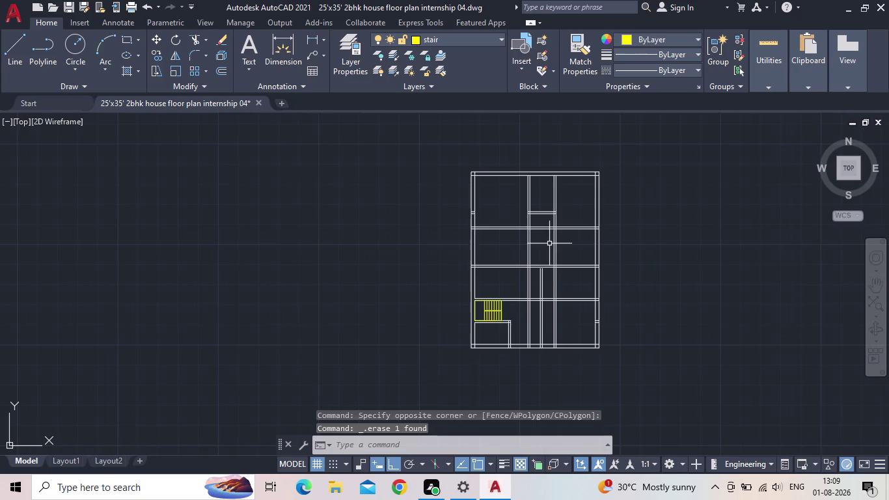
scroll(up, 3)
key(t)
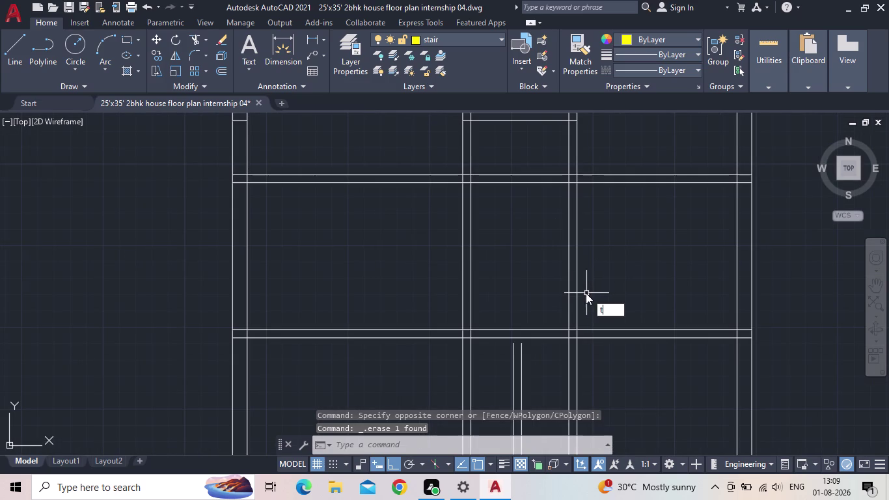
Trim away the vertical wall segment between the two cross walls with a fence.
key(r)
key(Return)
drag(592, 274, 586, 274)
click(548, 260)
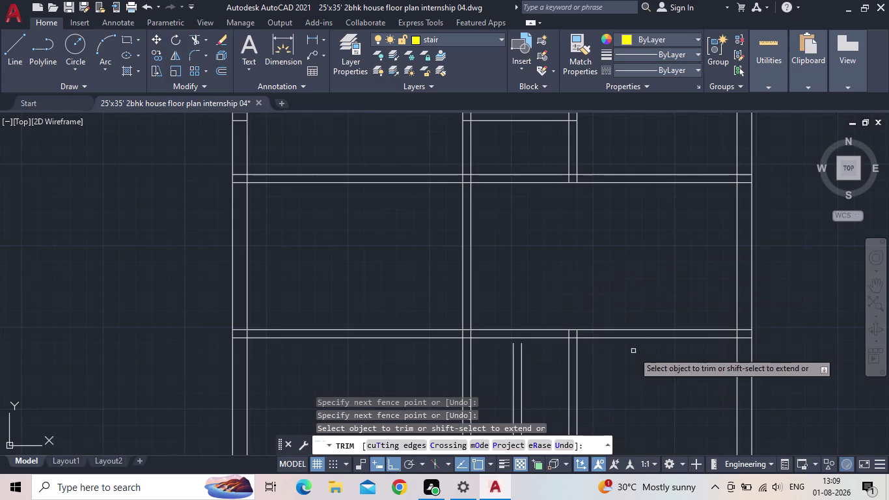
drag(617, 365, 600, 367)
drag(593, 371, 567, 372)
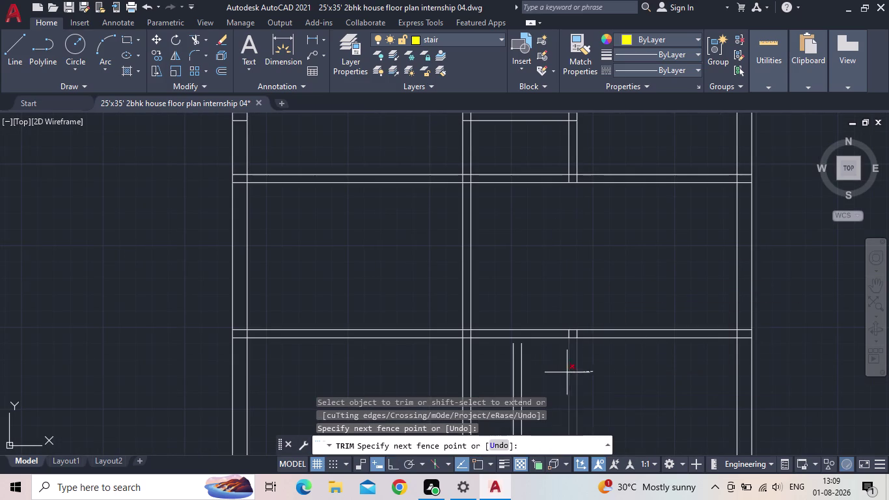
drag(566, 373, 565, 370)
scroll(down, 3)
middle_drag(569, 372, 575, 204)
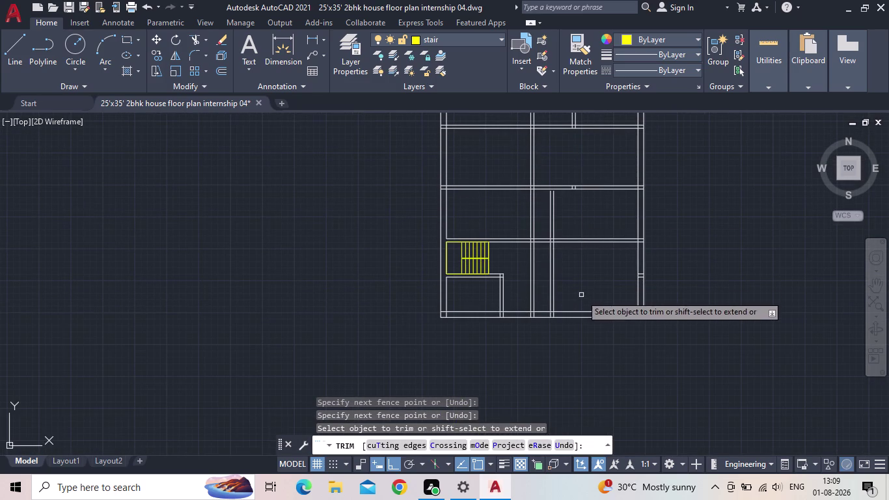
End the trim and start a linear dimension from the Annotation panel.
key(Escape)
scroll(up, 3)
middle_drag(586, 284, 585, 310)
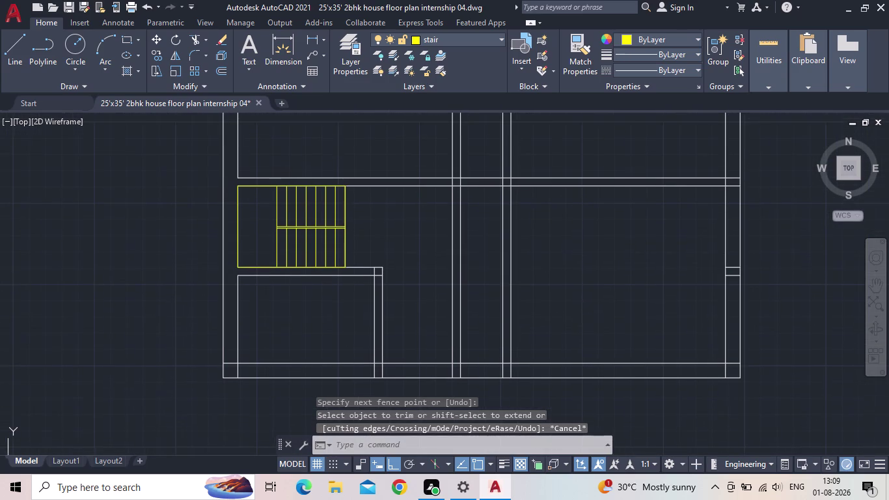
click(312, 40)
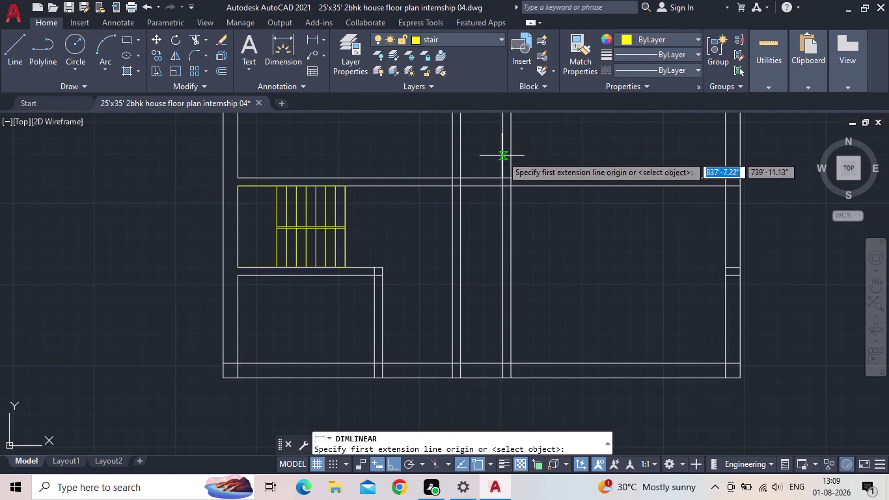
Measure the upper-right room as 11' wide, then delete that trial dimension.
click(511, 187)
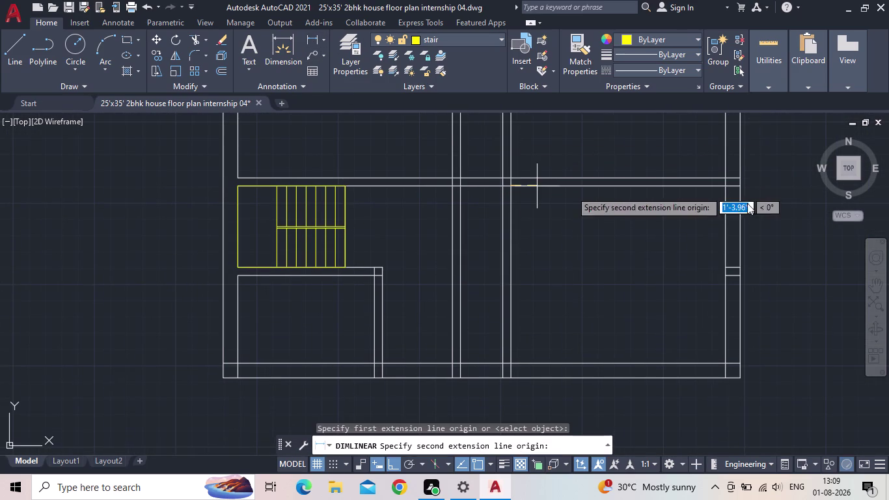
click(723, 188)
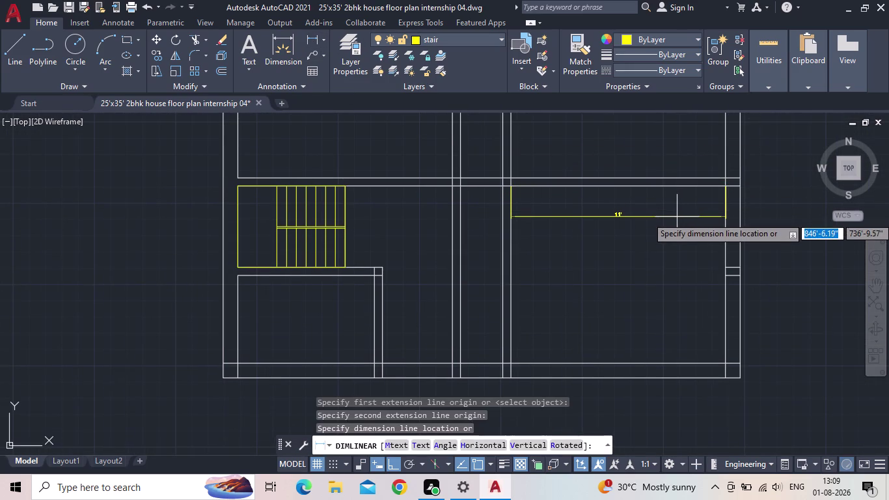
click(677, 217)
key(Escape)
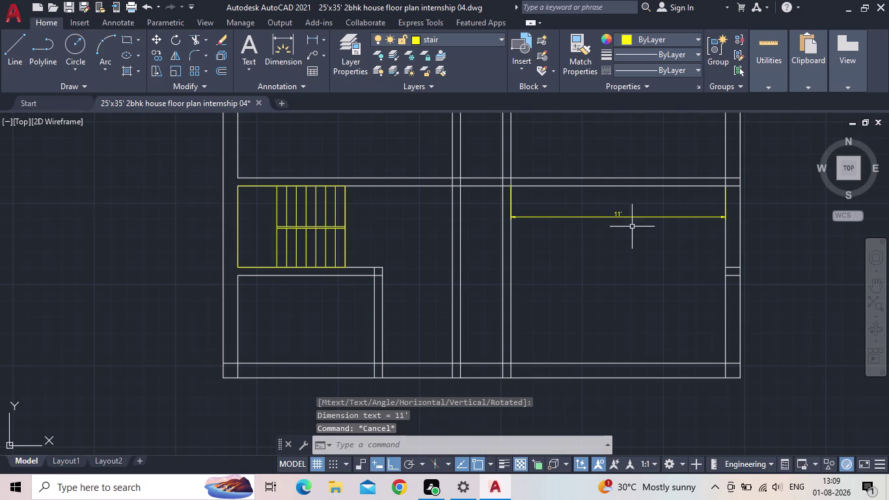
click(639, 227)
click(595, 203)
key(Delete)
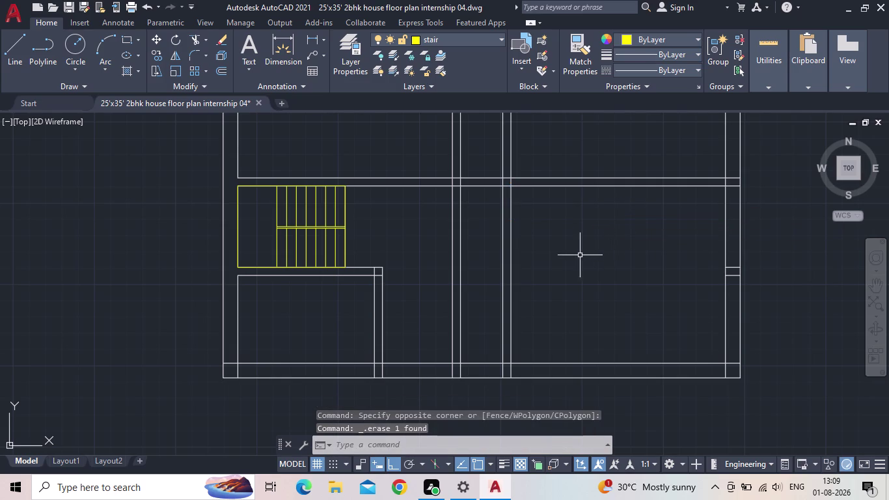
Select the double vertical wall line in the right part of the plan.
scroll(down, 3)
drag(569, 255, 553, 255)
click(519, 249)
scroll(down, 3)
scroll(down, 3)
scroll(up, 3)
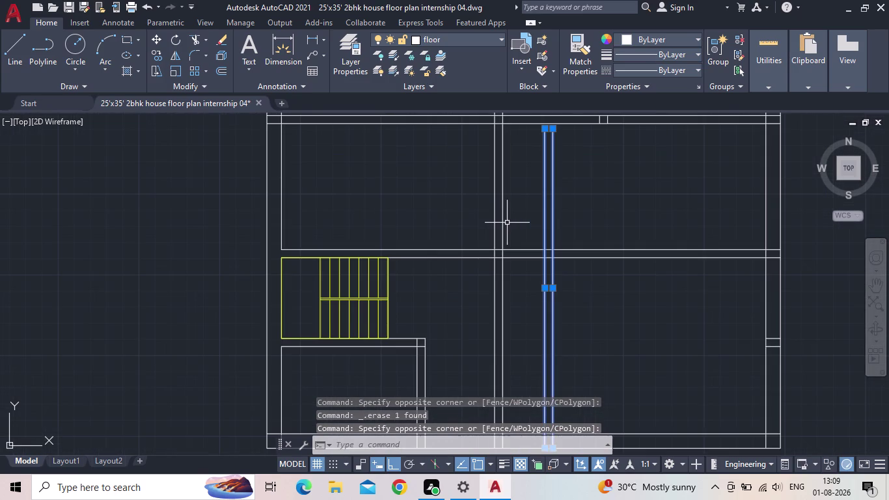
Erase the selected redundant double vertical wall line, leaving the upper-right room open.
key(Delete)
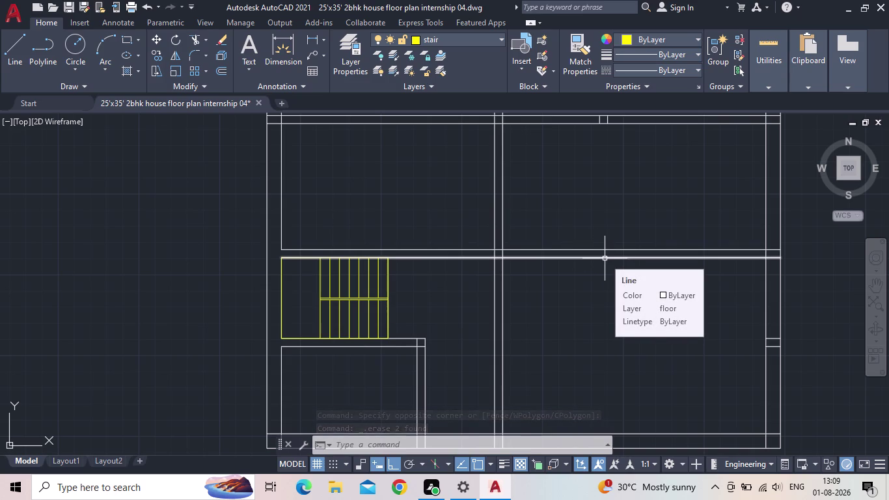
middle_drag(669, 302, 667, 292)
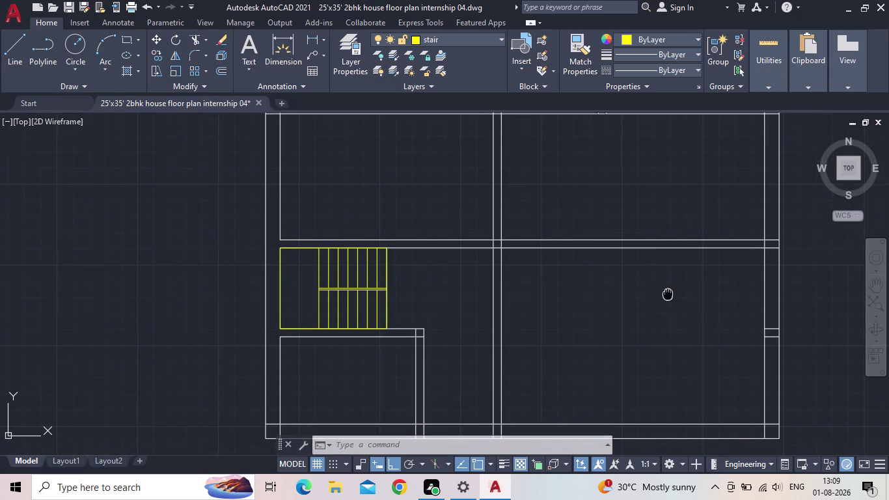
middle_drag(667, 293, 652, 276)
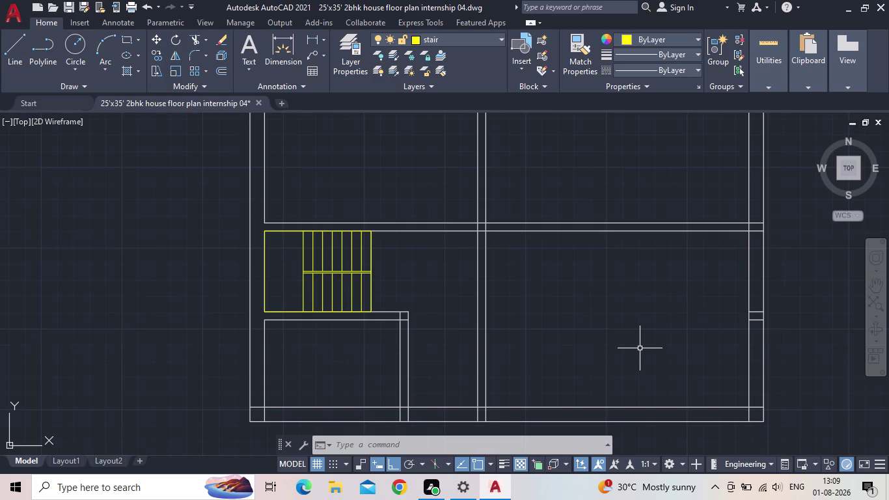
middle_drag(569, 351, 509, 360)
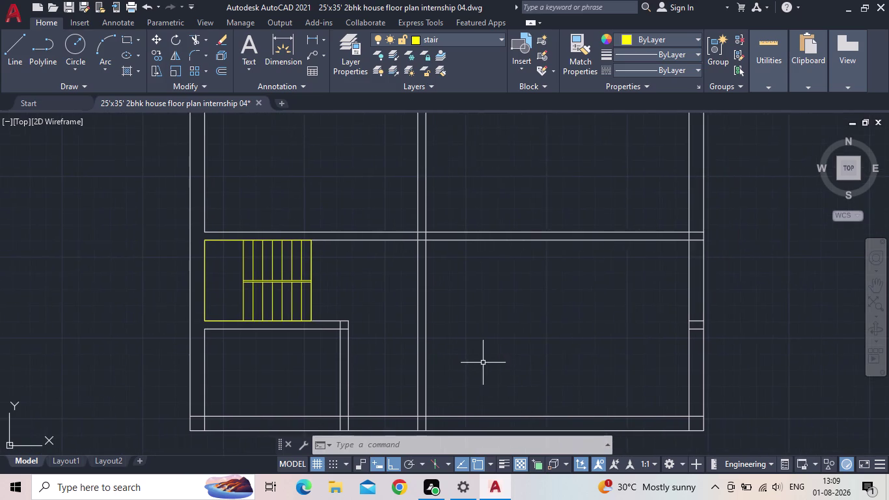
scroll(down, 3)
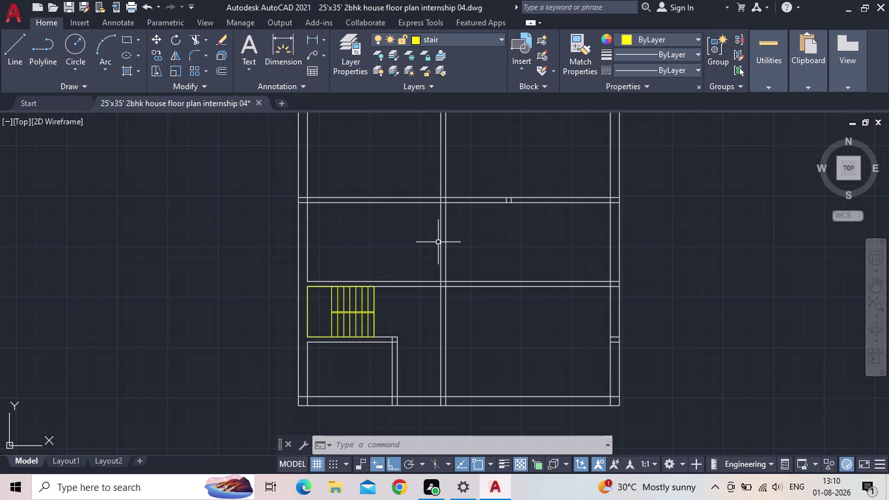
Try a 9'10" OFFSET, which is rejected and cancelled.
key(o)
key(Return)
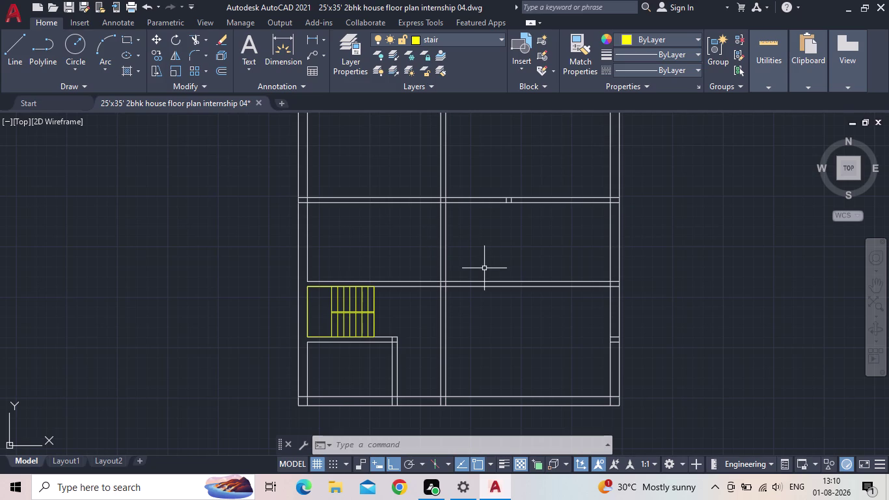
double_click(484, 268)
text(9)
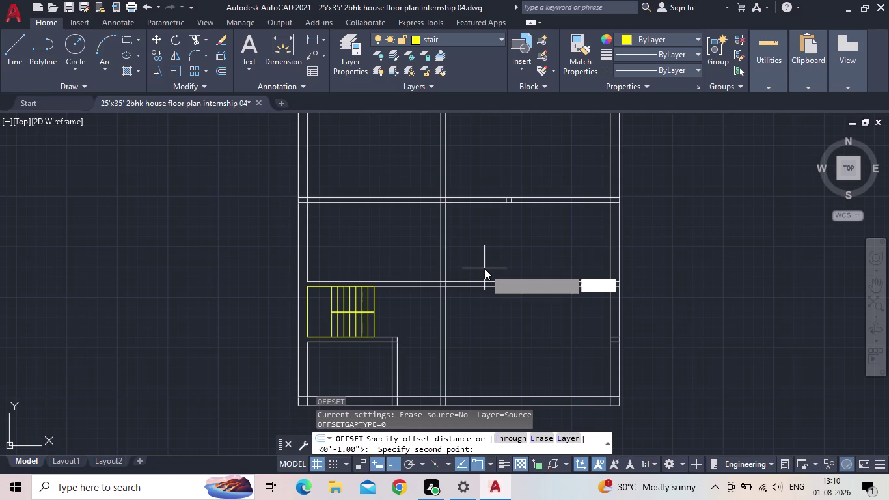
text(')
text(10)
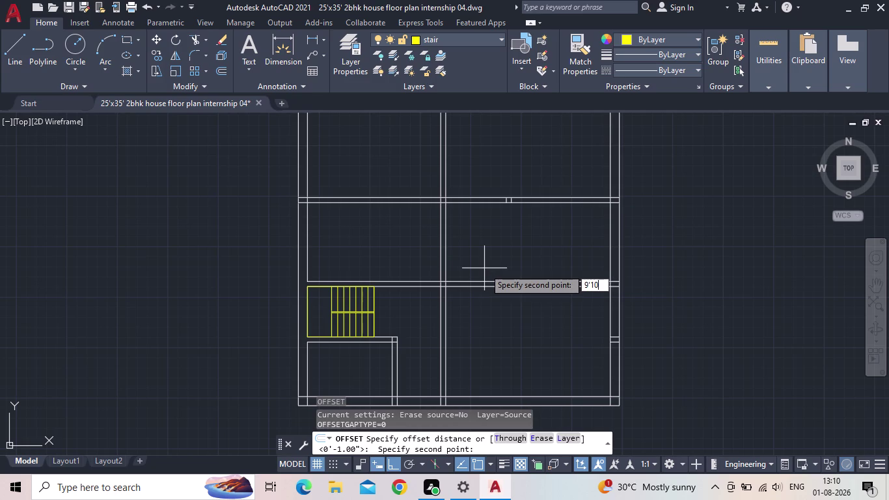
text(")
key(Return)
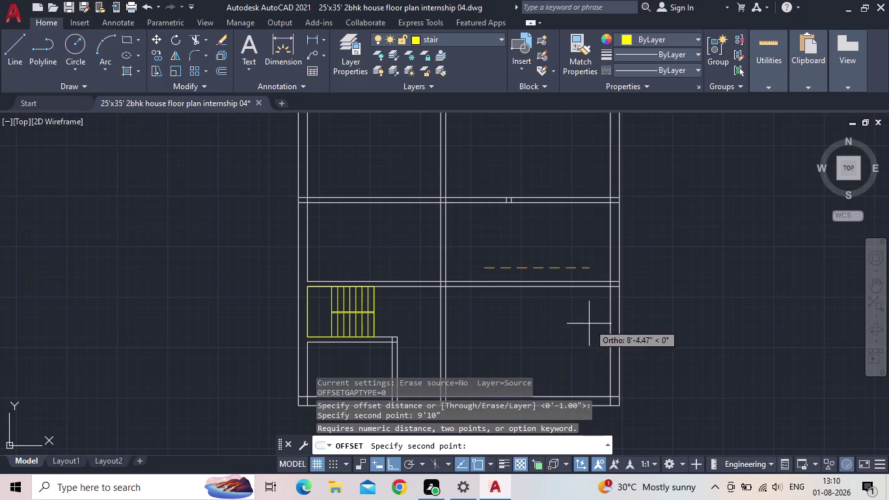
key(Escape)
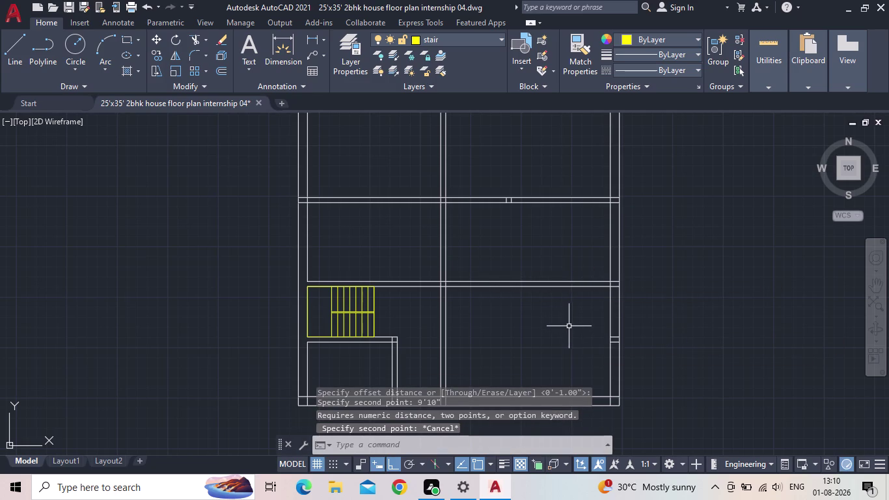
Offset the right exterior wall line 9'10" toward the room interior.
key(o)
key(Return)
key(9)
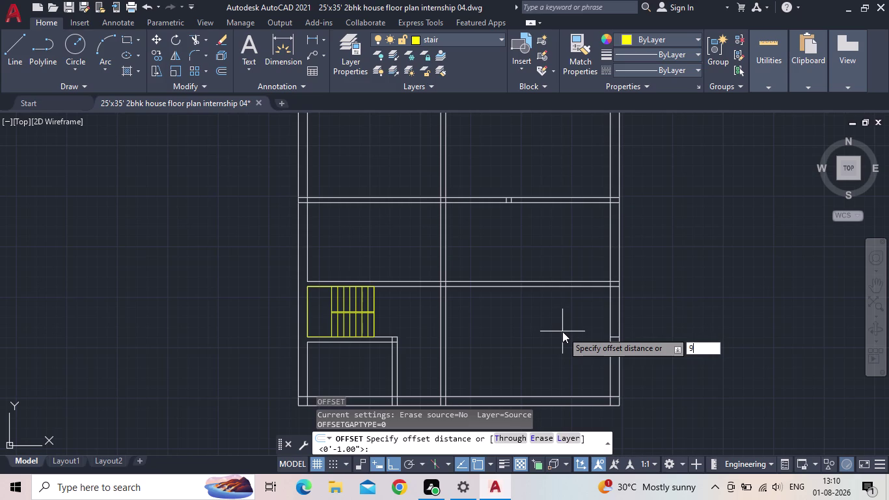
key(apostrophe)
text(10)
text(")
key(Return)
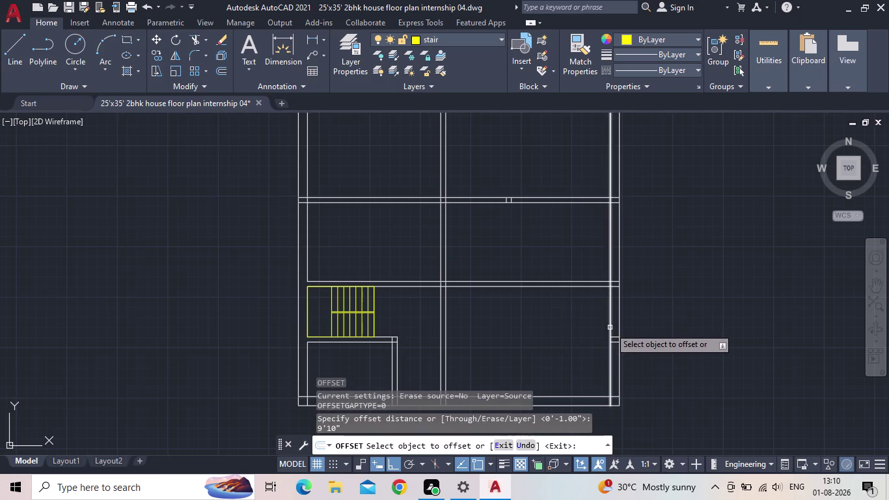
click(610, 327)
click(542, 332)
key(Escape)
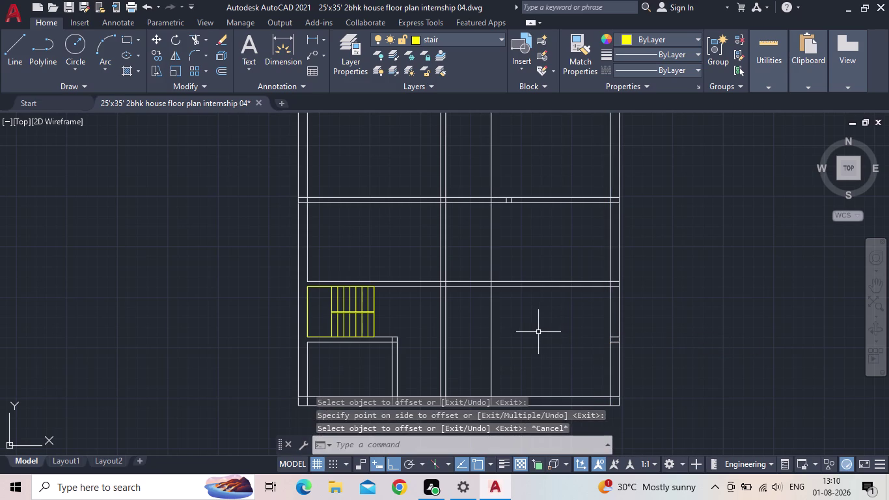
Offset the new interior wall line 5" to give the wall its thickness.
key(o)
key(Return)
key(5)
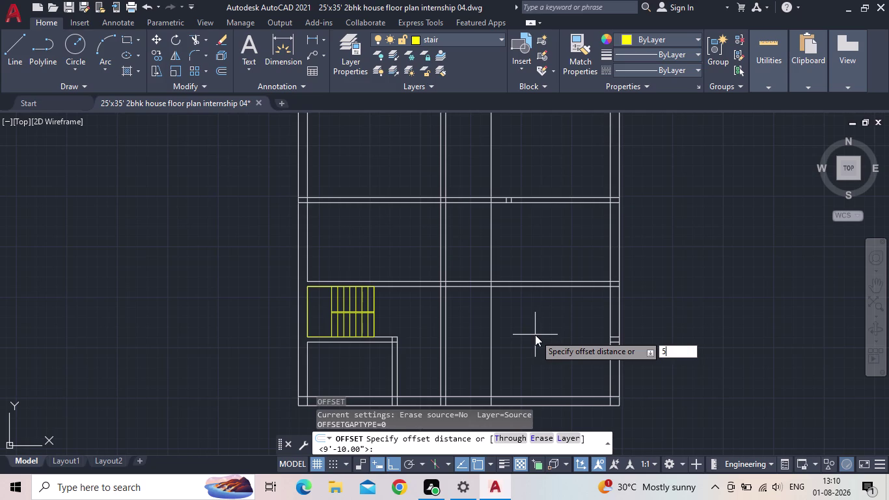
key(shift+quotedbl)
key(Return)
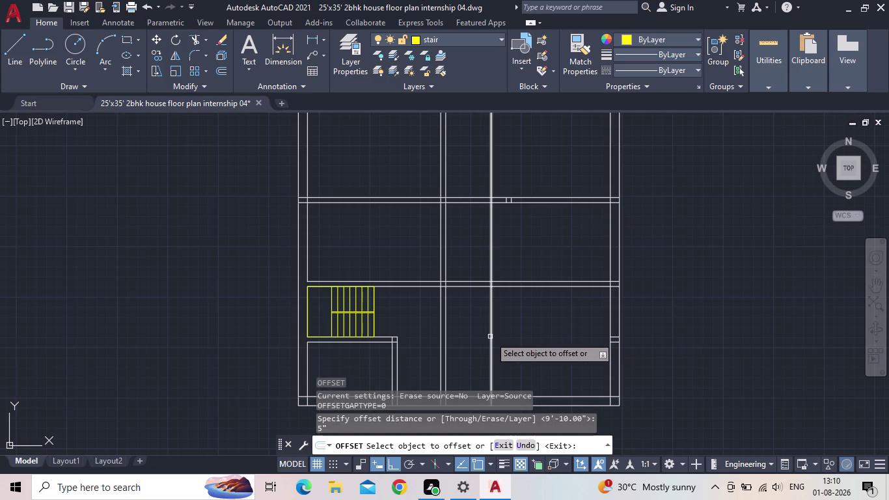
click(490, 337)
click(463, 340)
key(Escape)
click(458, 336)
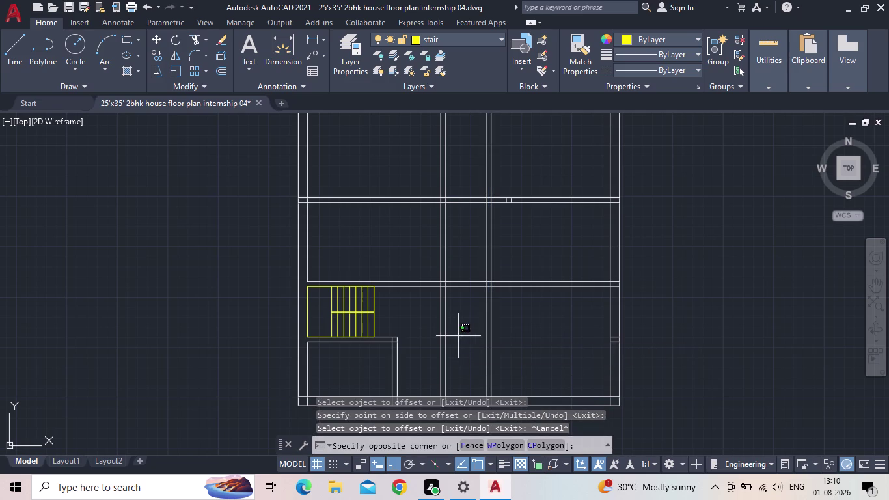
click(452, 333)
scroll(down, 3)
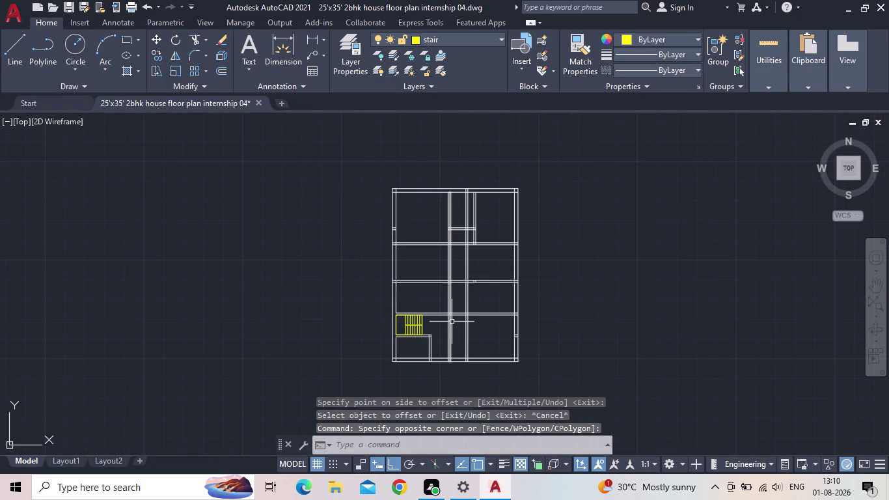
Trim the excess wall segments crossed by the first fence around the new wall.
scroll(up, 3)
key(t)
key(r)
key(Return)
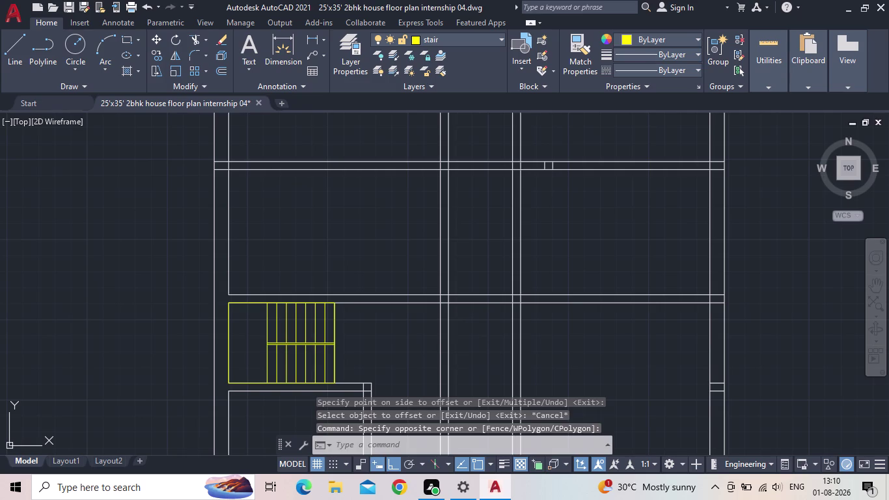
click(467, 344)
click(421, 345)
drag(484, 248, 478, 248)
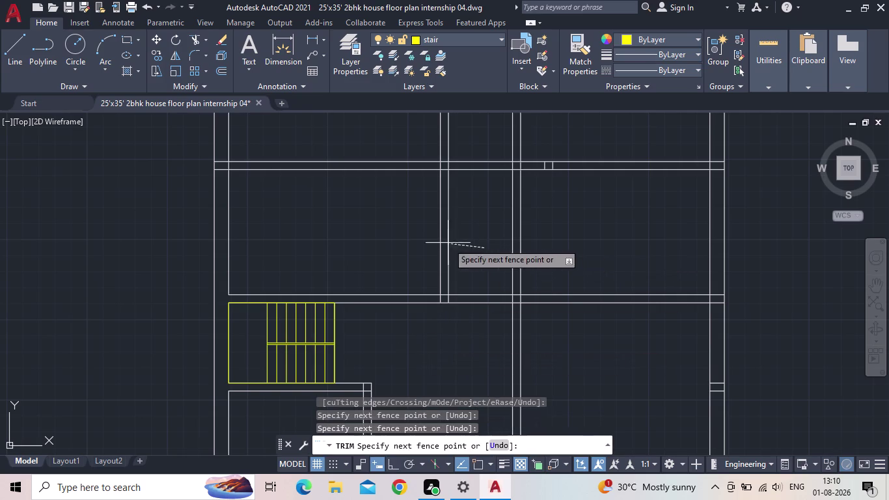
click(410, 236)
Trim the remaining excess wall segments in the upper rooms and end TRIM.
middle_drag(433, 241, 437, 289)
scroll(down, 3)
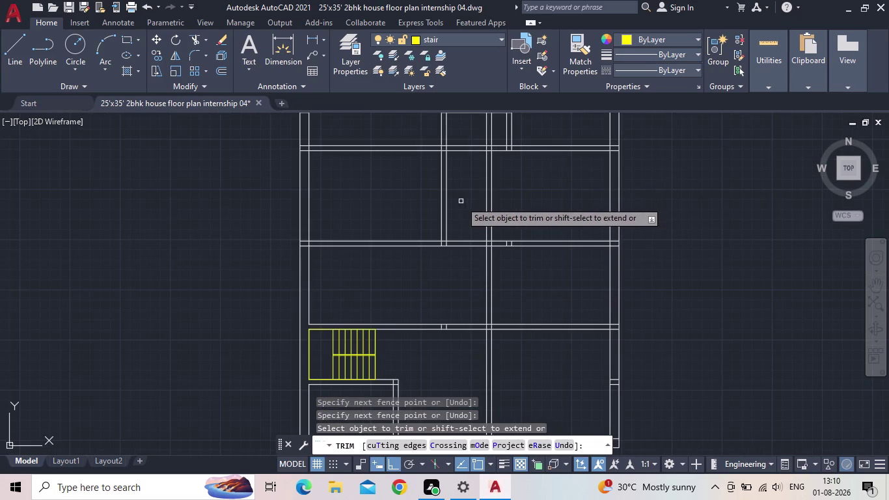
drag(461, 201, 455, 201)
click(414, 194)
scroll(down, 3)
scroll(up, 3)
scroll(up, 3)
key(Escape)
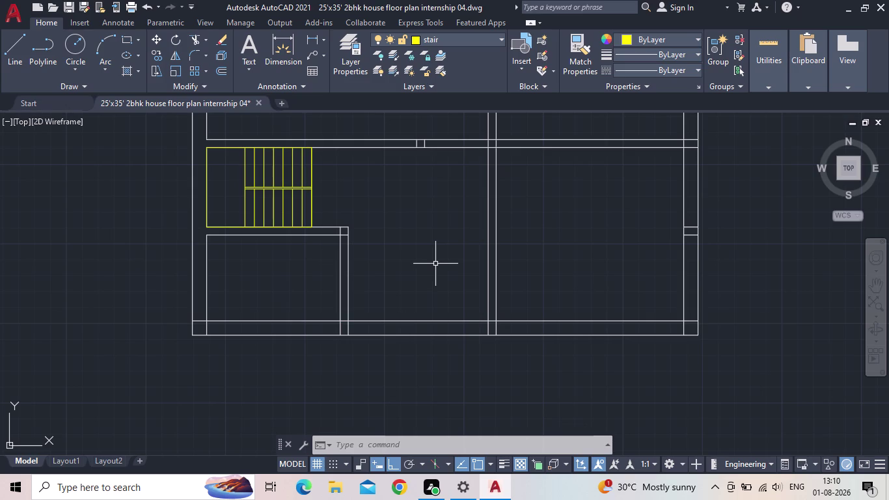
Start an OFFSET with a mistyped 4'10" distance, then cancel it.
key(o)
key(Return)
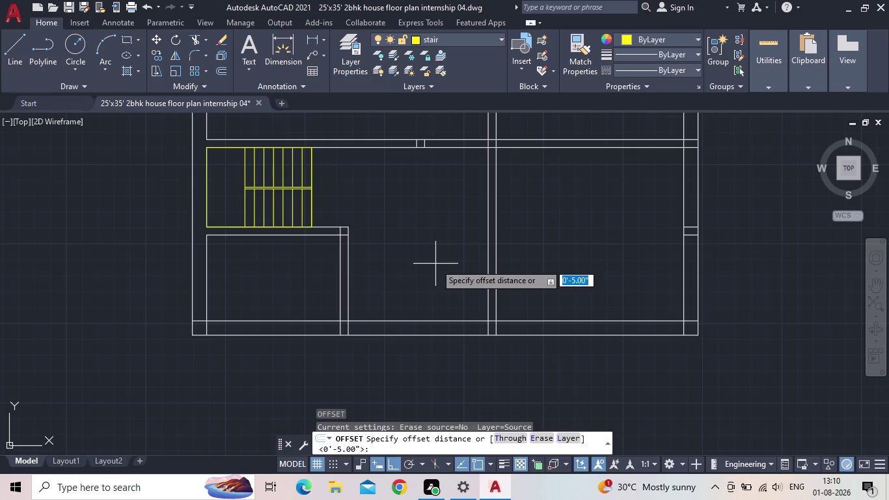
text(4')
text(1)
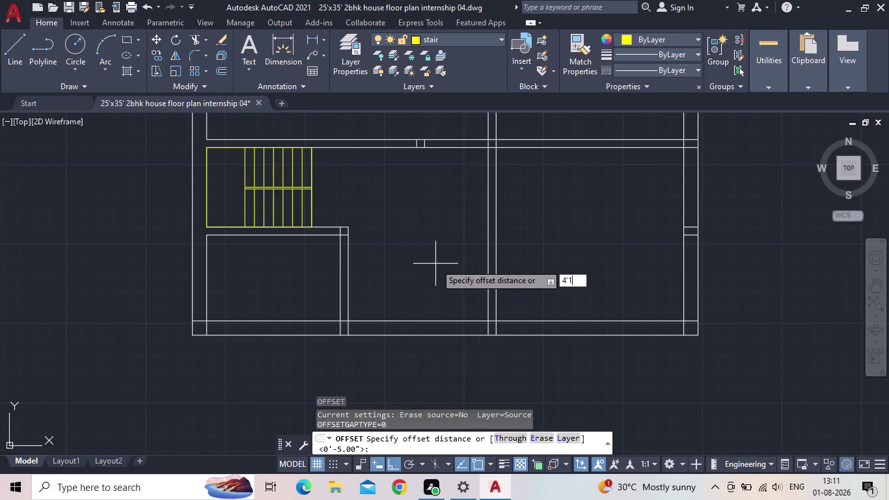
text(0")
key(Return)
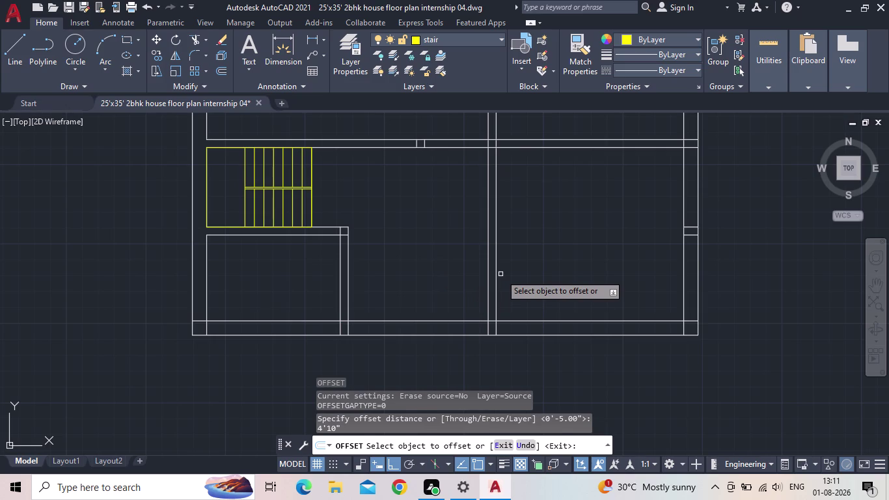
key(Escape)
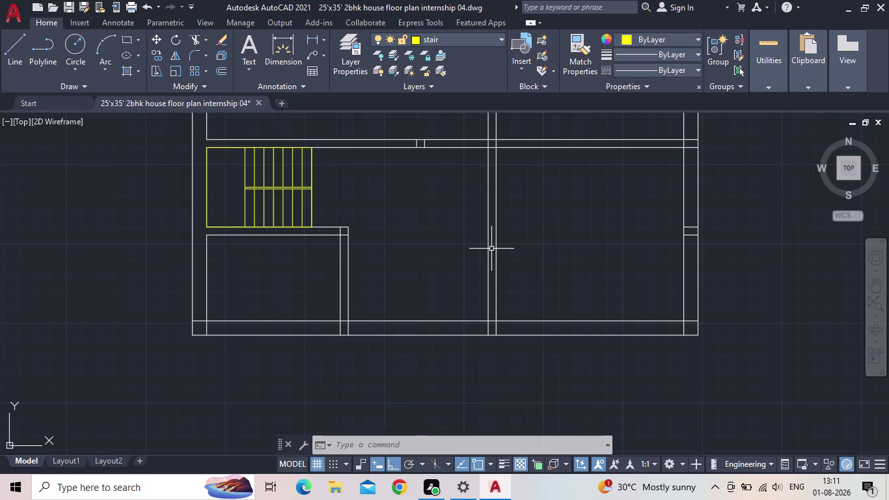
Offset the central vertical wall line 4'2" to the left.
key(o)
key(Return)
text(54)
key(BackSpace)
key(BackSpace)
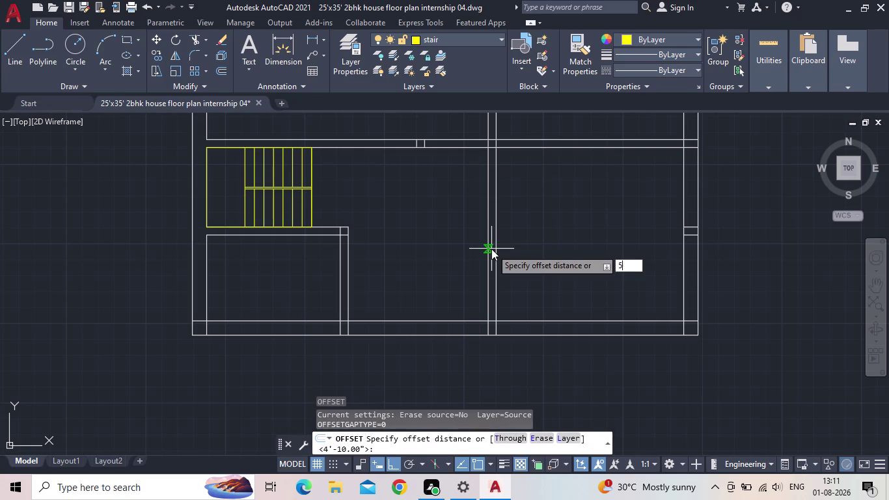
text(4')
text(10)
key(BackSpace)
key(BackSpace)
text(2")
key(Return)
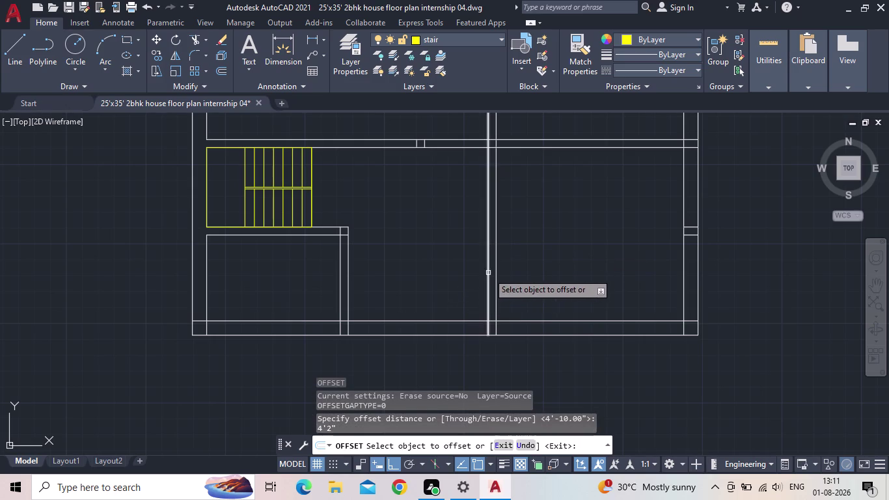
click(488, 272)
click(415, 282)
key(Escape)
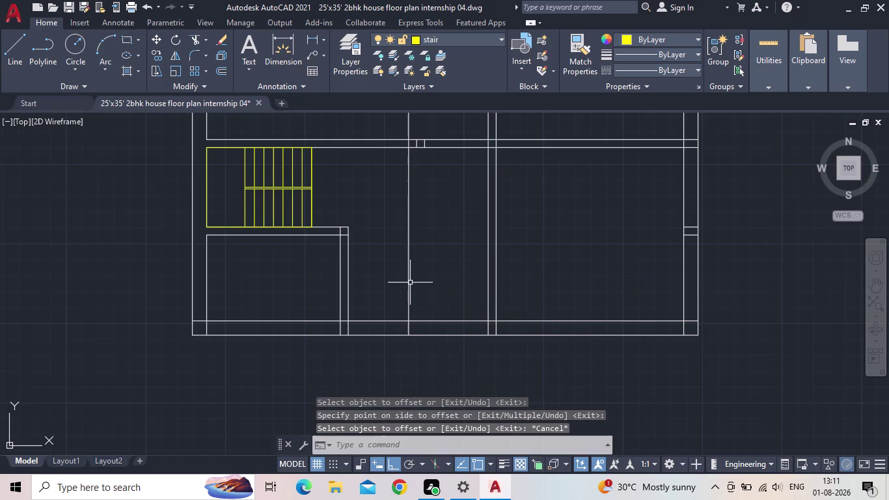
Offset the new wall line 5" further left to complete the wall.
key(o)
key(Return)
text(5)
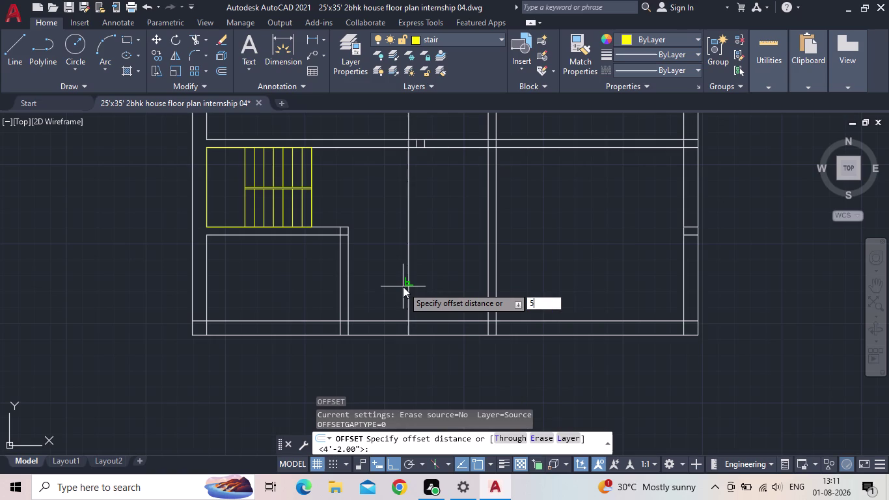
text(")
key(Return)
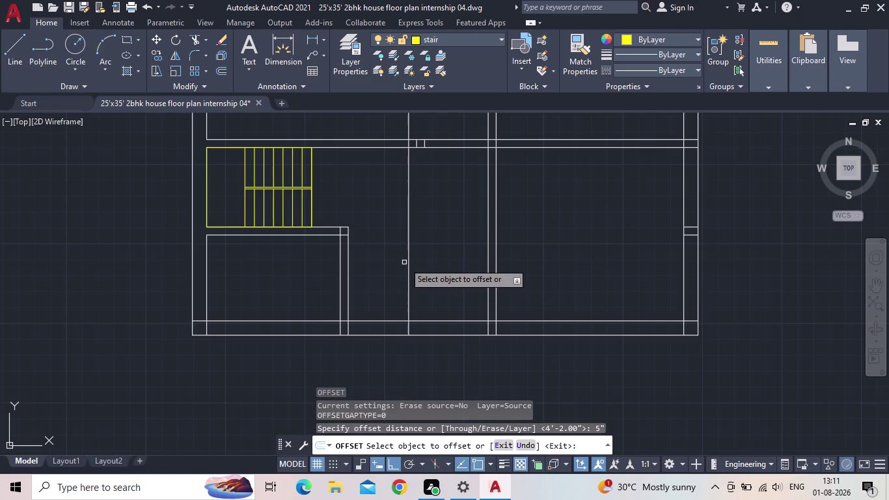
drag(409, 264, 398, 268)
click(362, 276)
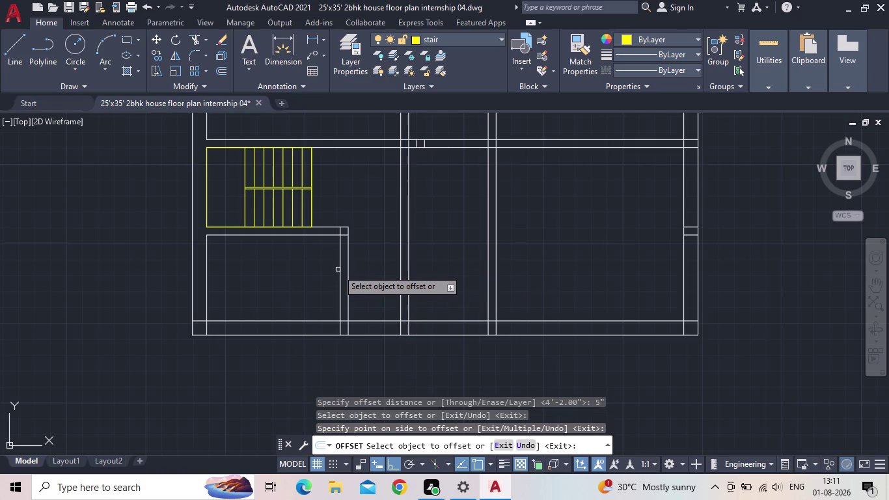
key(Escape)
scroll(up, 3)
middle_drag(392, 261, 393, 262)
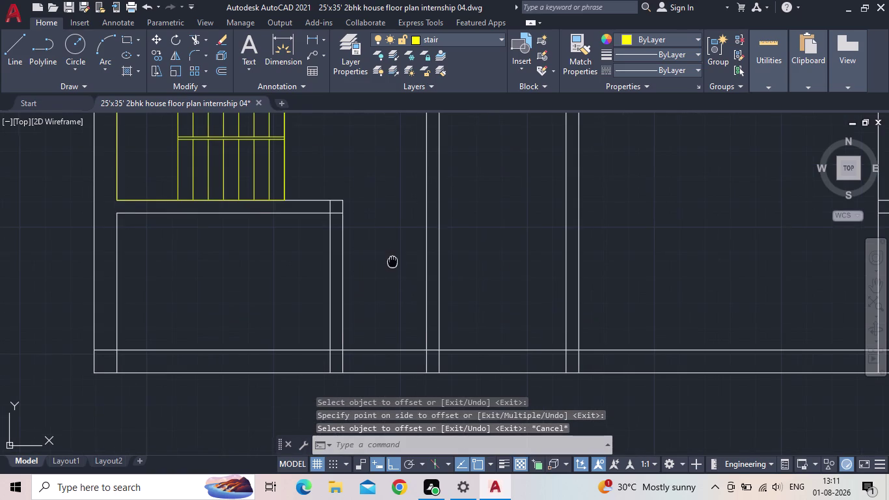
middle_drag(393, 261, 378, 273)
Start a linear dimension from the wall corner to the new wall, then abandon it.
click(311, 39)
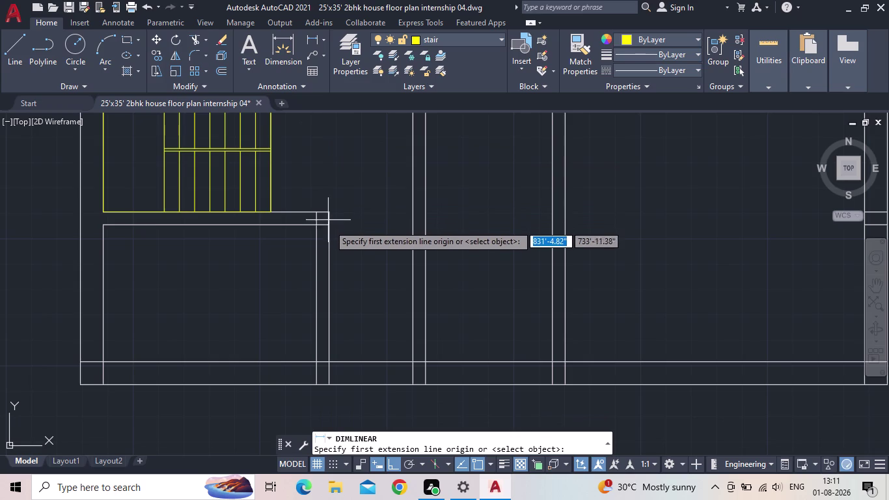
click(330, 226)
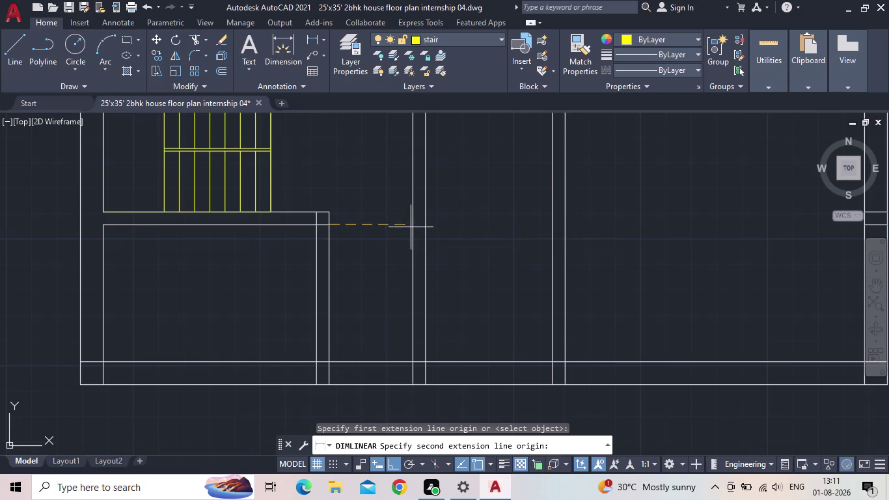
click(410, 227)
key(Escape)
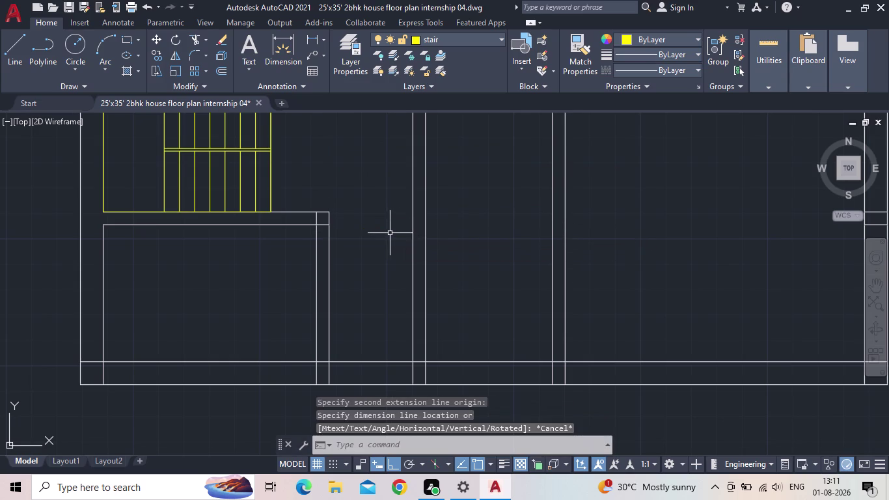
Attempt a fence trim across the upper rooms' wall lines, then cancel it.
scroll(down, 3)
middle_drag(375, 245, 352, 281)
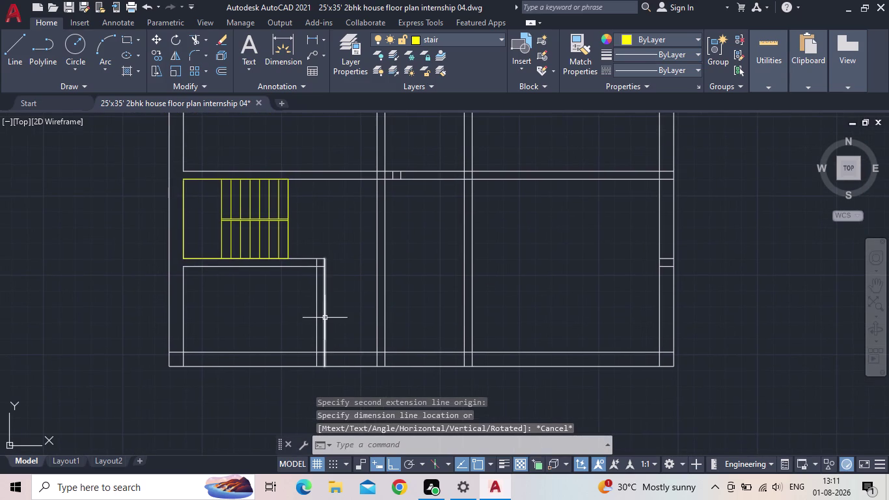
middle_drag(360, 242, 369, 332)
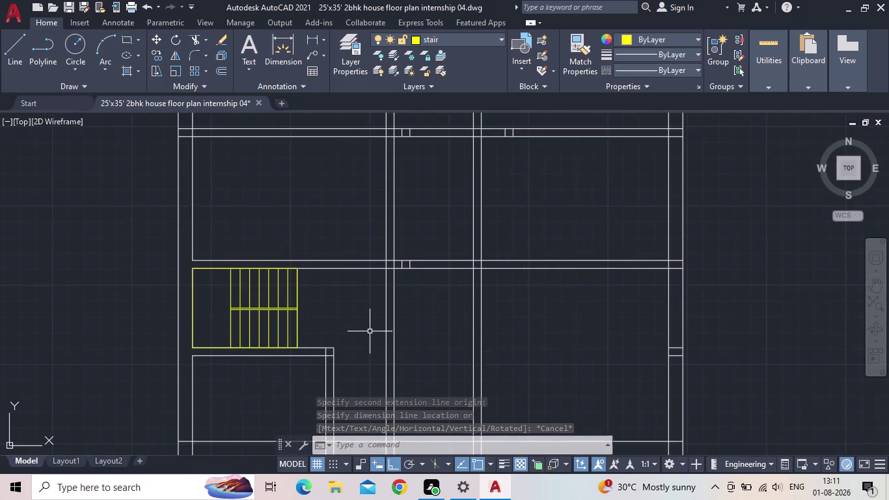
scroll(down, 3)
key(t)
text(r)
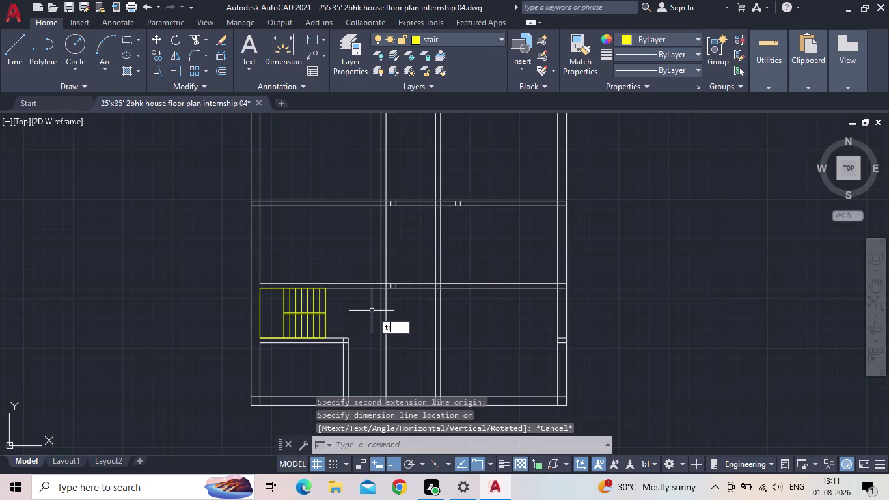
key(space)
click(470, 261)
click(312, 251)
middle_drag(397, 247, 402, 261)
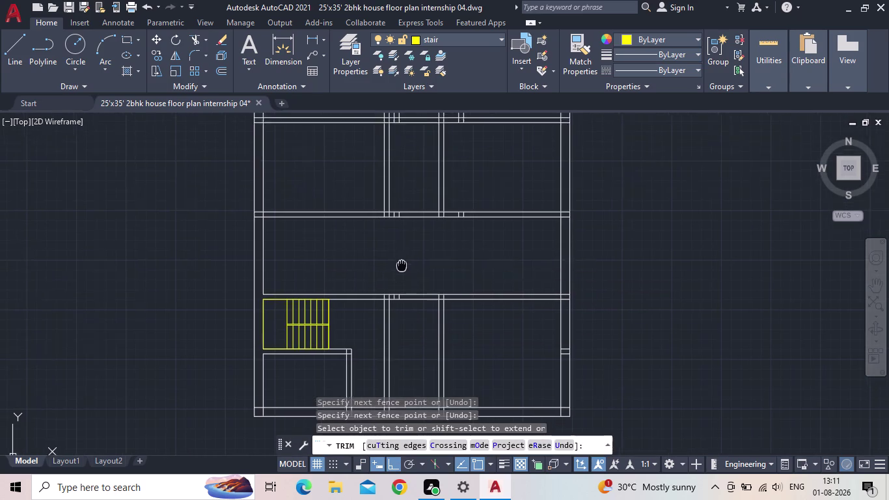
middle_drag(401, 262, 423, 336)
click(497, 255)
key(Escape)
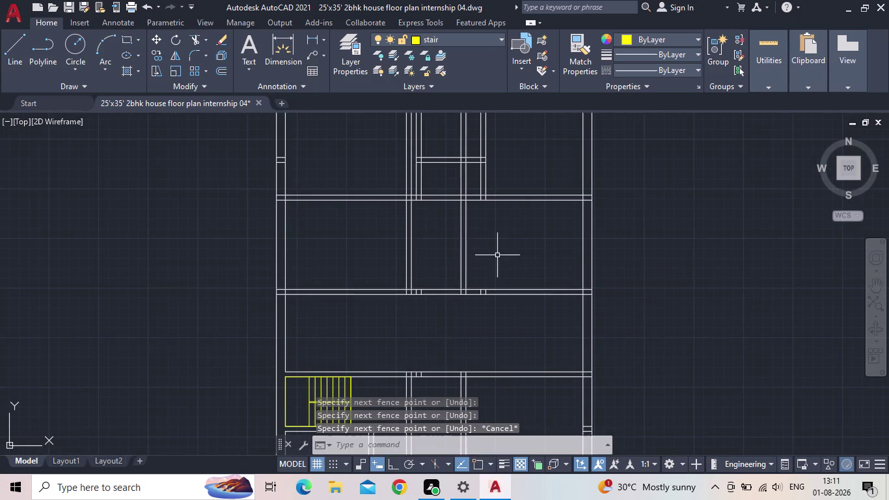
Window-select the new wall's extra lines in the upper rooms and delete them.
drag(481, 255, 465, 256)
click(357, 246)
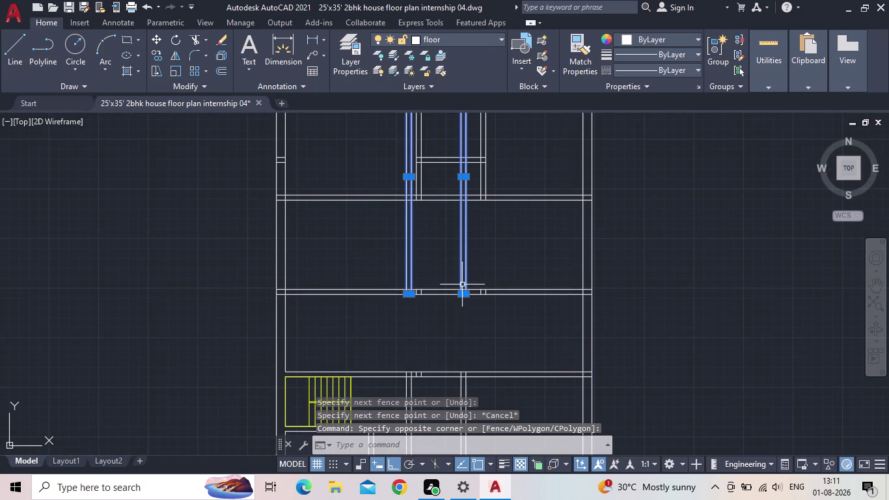
key(Delete)
scroll(down, 3)
scroll(down, 3)
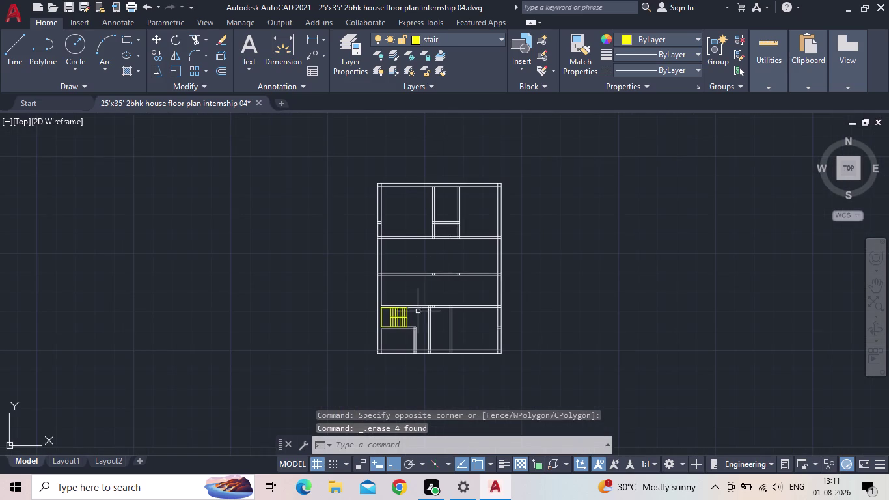
scroll(up, 3)
middle_drag(471, 335, 456, 305)
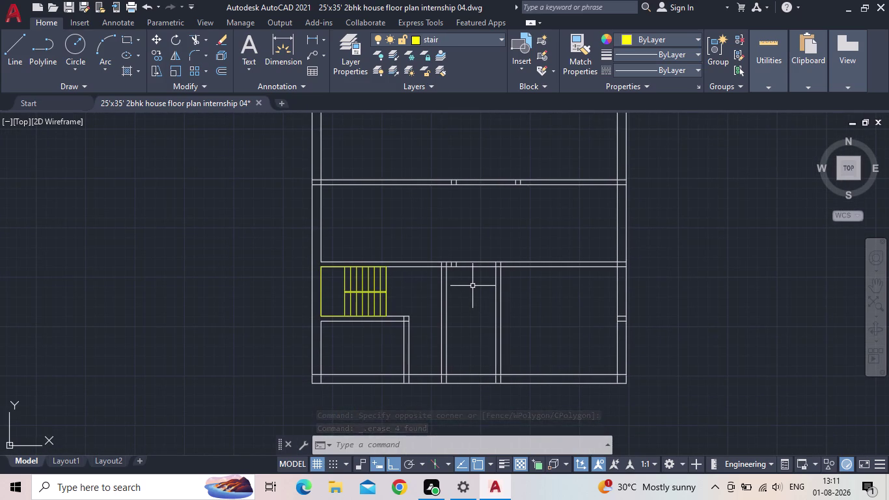
middle_drag(472, 286, 473, 293)
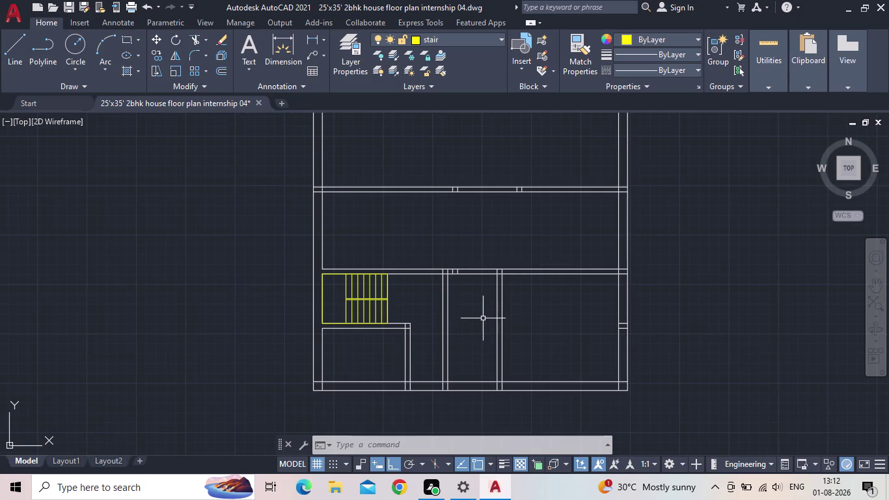
scroll(up, 3)
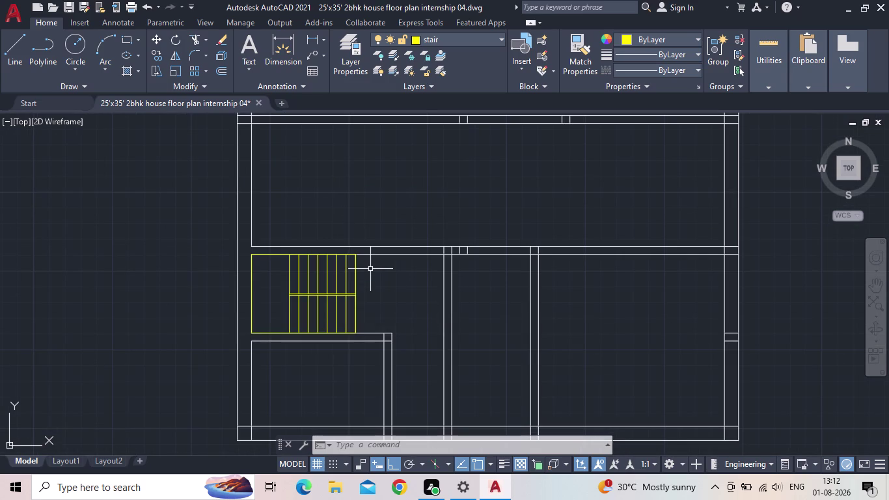
middle_drag(564, 293, 437, 261)
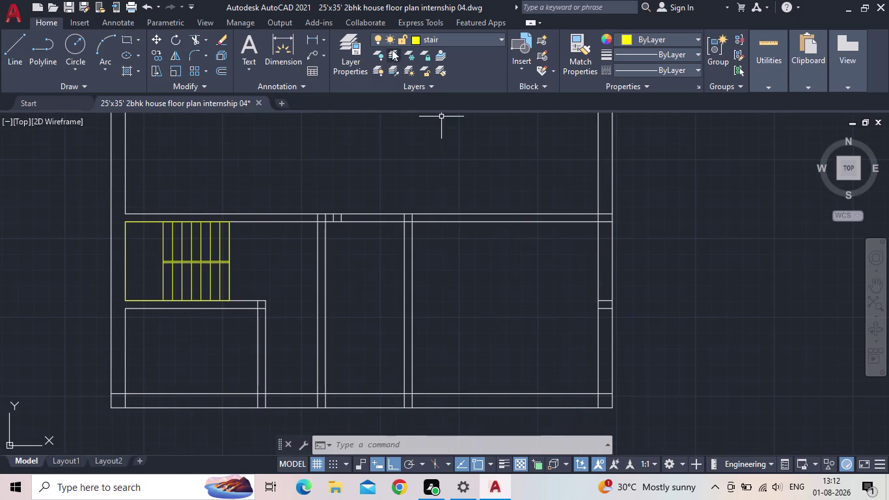
Dimension the new wall from bottom to top end, measuring 9'-1".
click(311, 43)
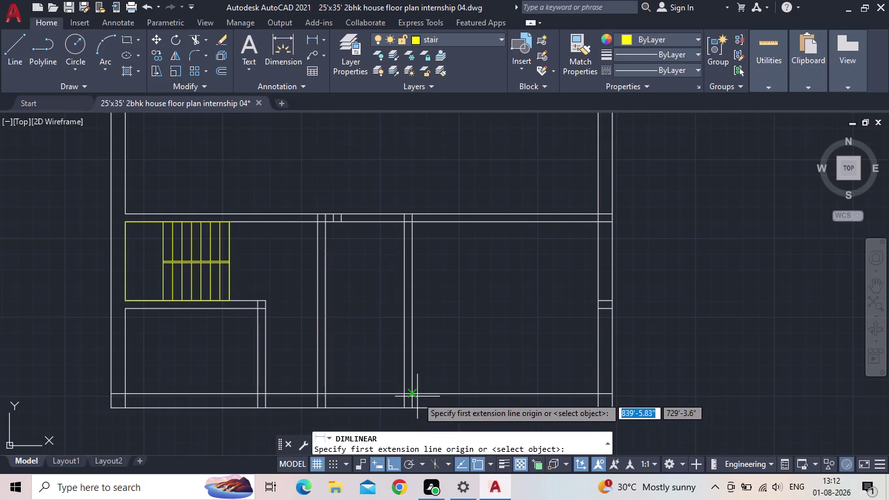
drag(413, 394, 413, 389)
click(411, 220)
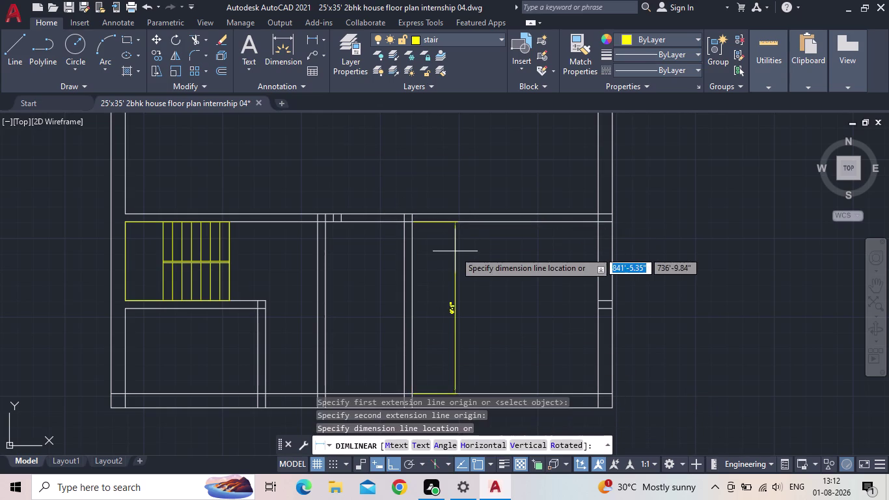
click(454, 254)
scroll(up, 3)
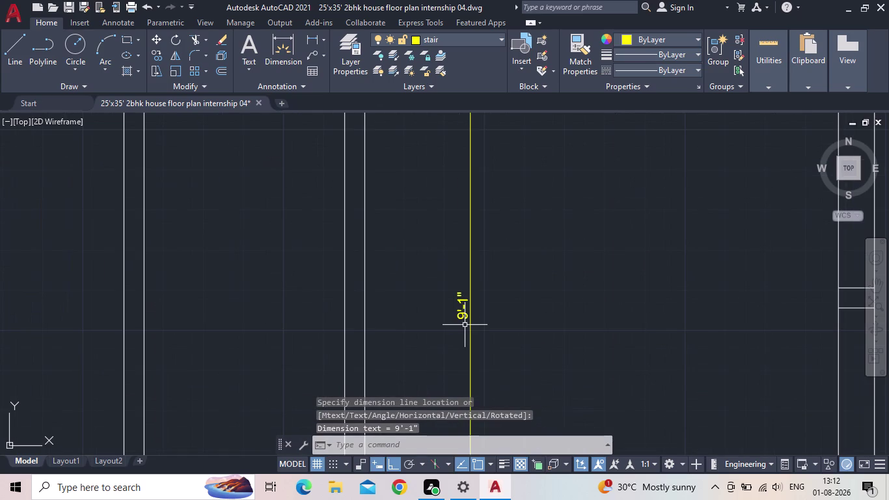
scroll(down, 3)
Delete the 9'-1" check dimension and recenter the plan.
drag(502, 331, 484, 328)
click(447, 315)
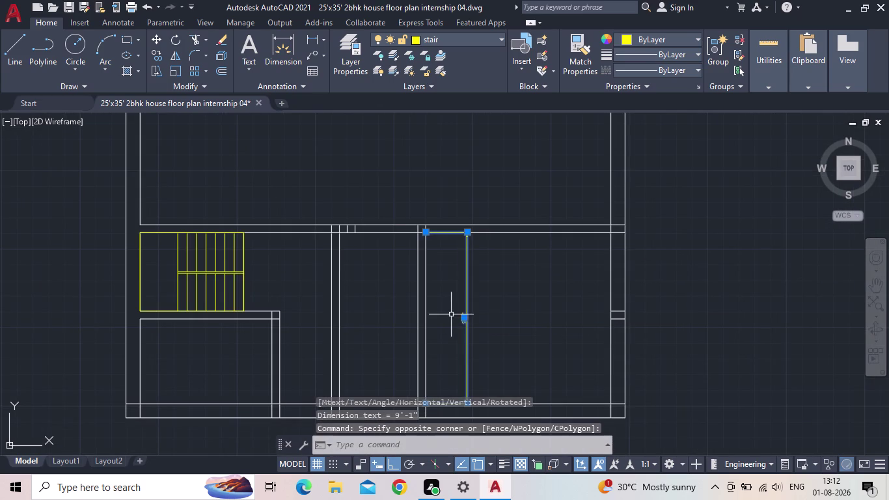
key(Delete)
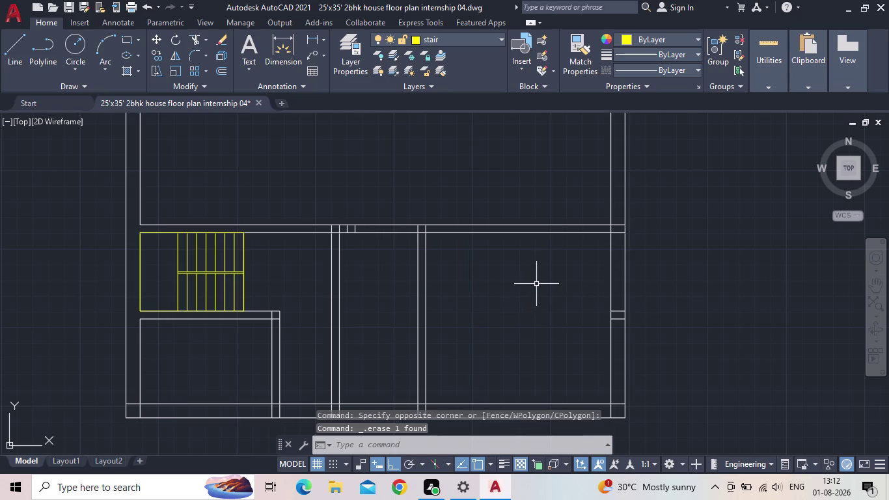
click(533, 281)
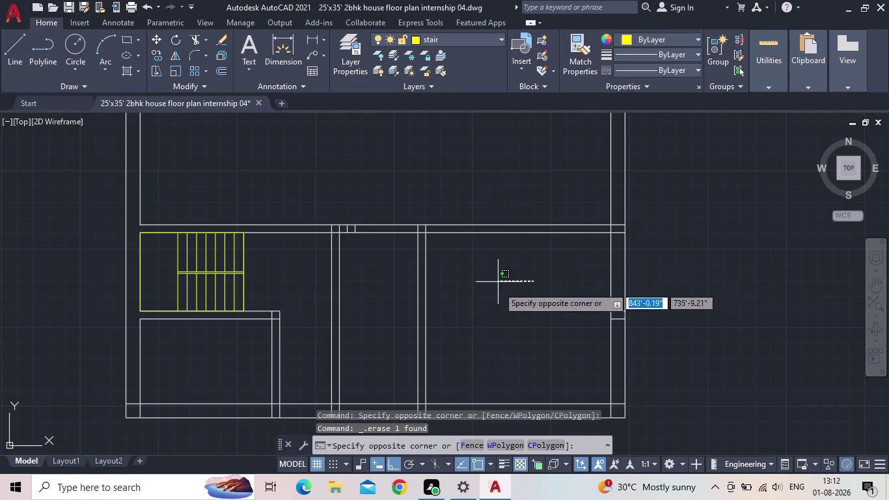
click(498, 290)
key(Escape)
middle_drag(496, 300, 427, 274)
scroll(down, 3)
scroll(up, 3)
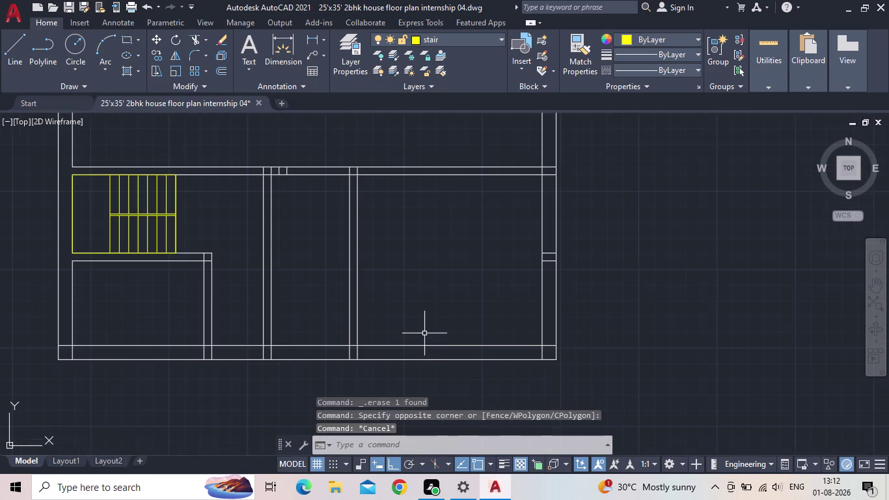
Start the OFFSET command with the O alias, leaving it awaiting a distance.
key(o)
key(Return)
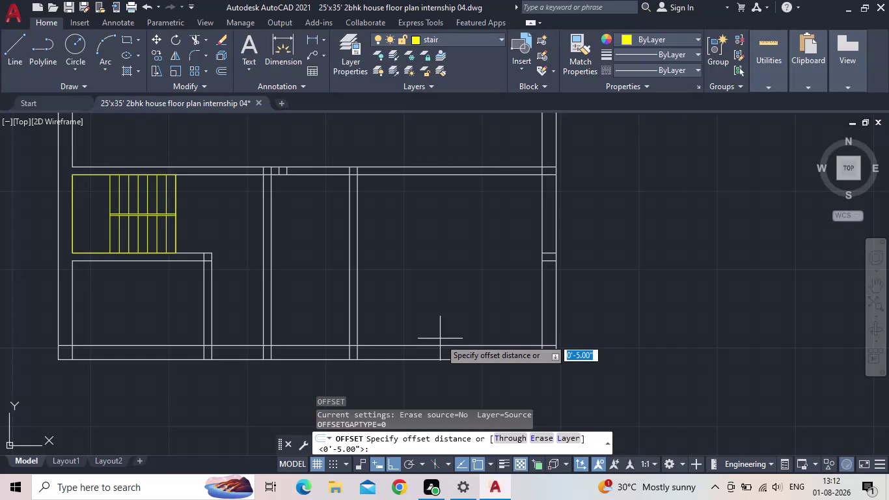
Offset the bottom wall line 13' upward to start the new cross wall.
key(1)
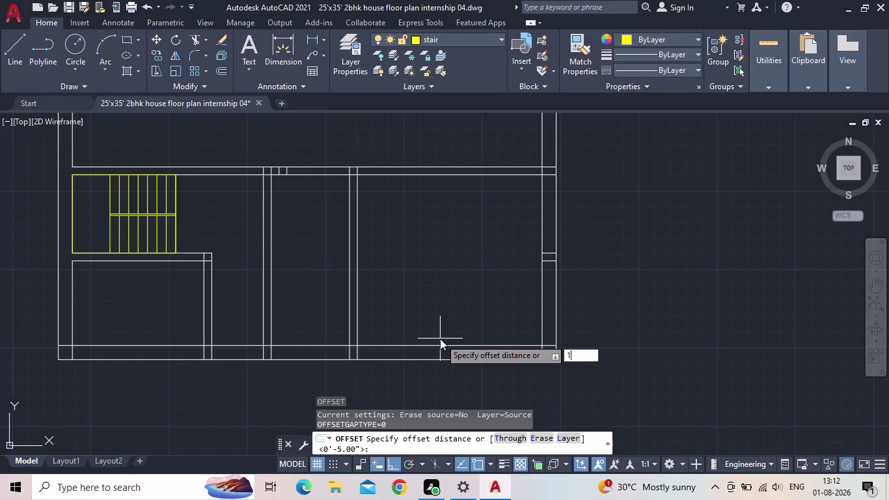
key(3)
key(apostrophe)
key(Return)
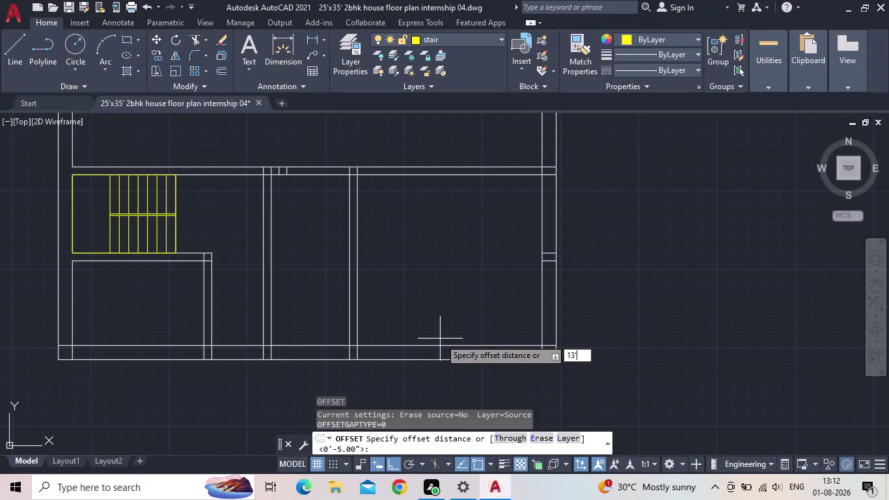
click(439, 343)
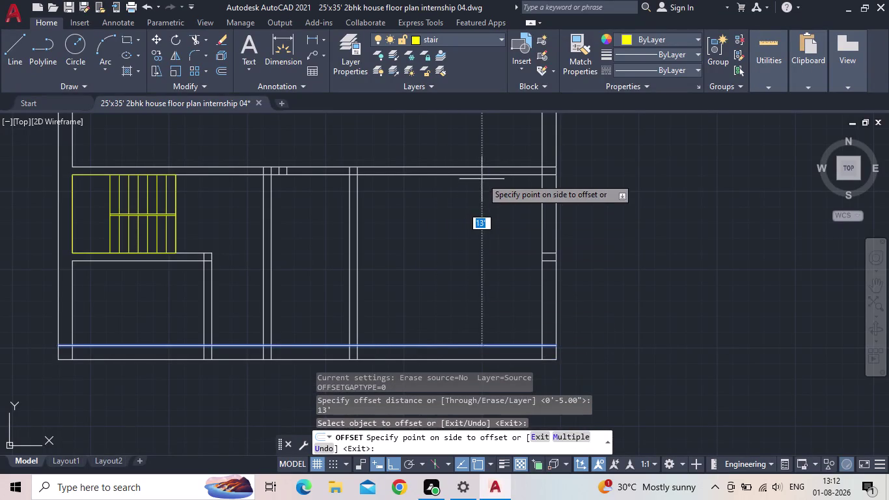
middle_drag(465, 167, 466, 269)
scroll(down, 3)
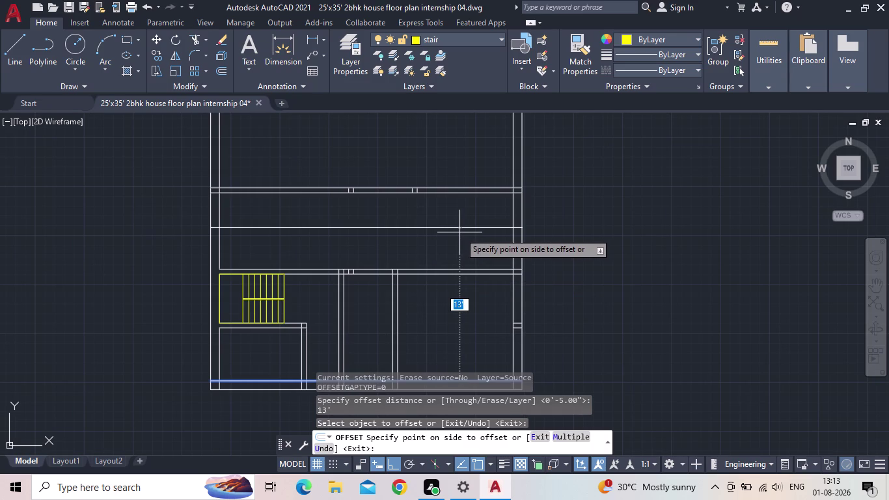
scroll(down, 3)
middle_drag(462, 245, 464, 264)
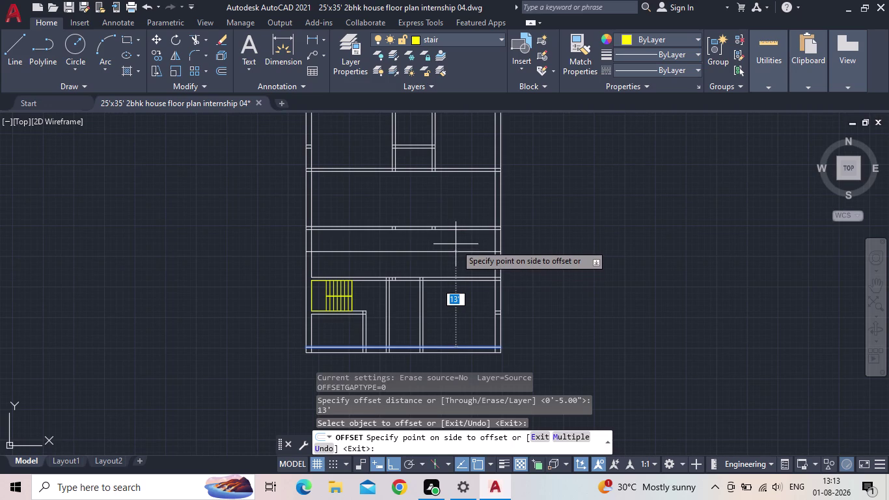
click(456, 244)
key(Escape)
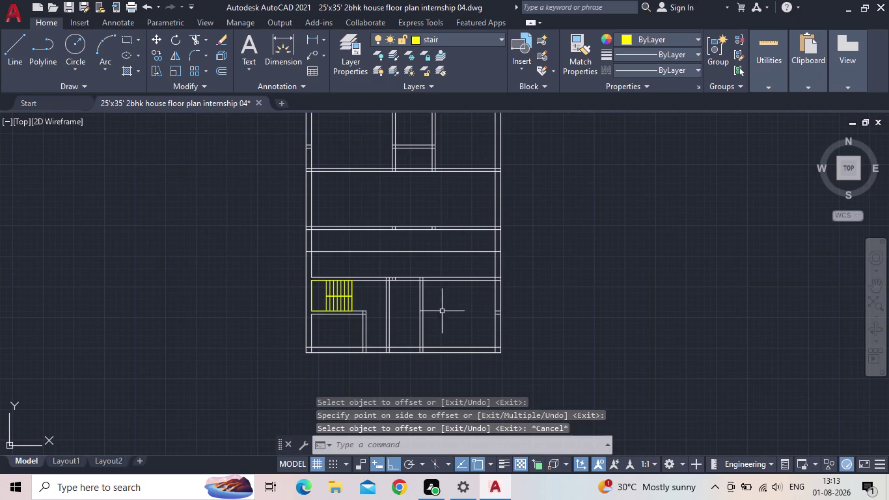
scroll(up, 3)
Offset the new horizontal line by 5" to give the wall its thickness.
key(o)
key(Return)
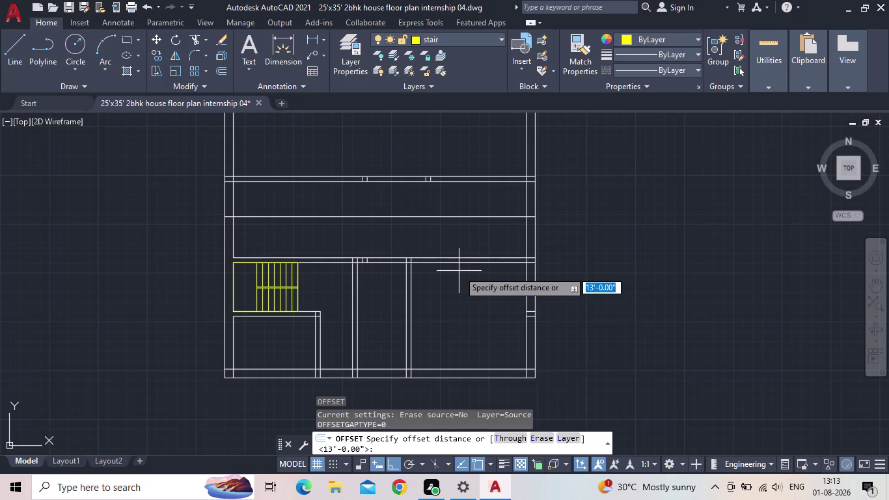
text(5")
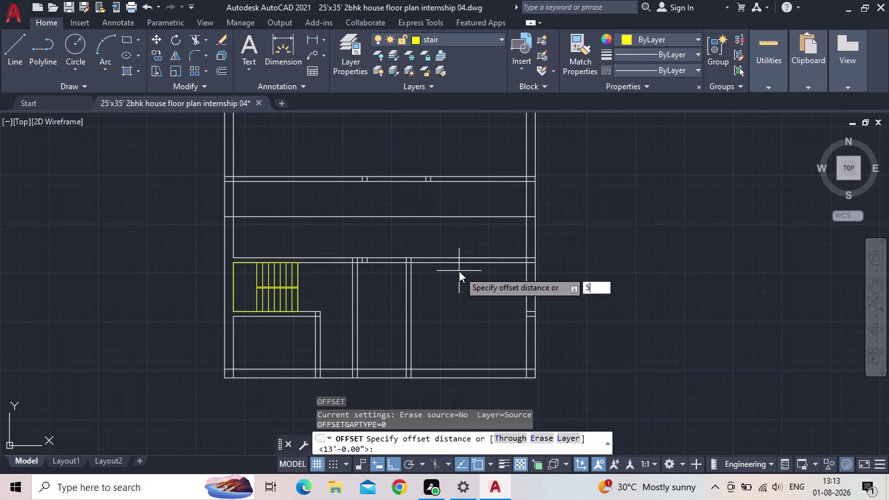
key(Return)
click(443, 216)
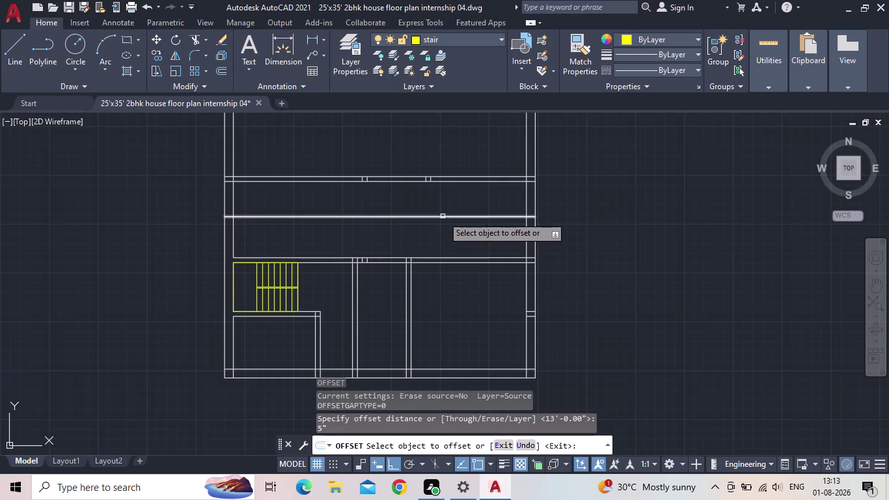
click(446, 194)
key(Escape)
middle_drag(415, 314, 435, 312)
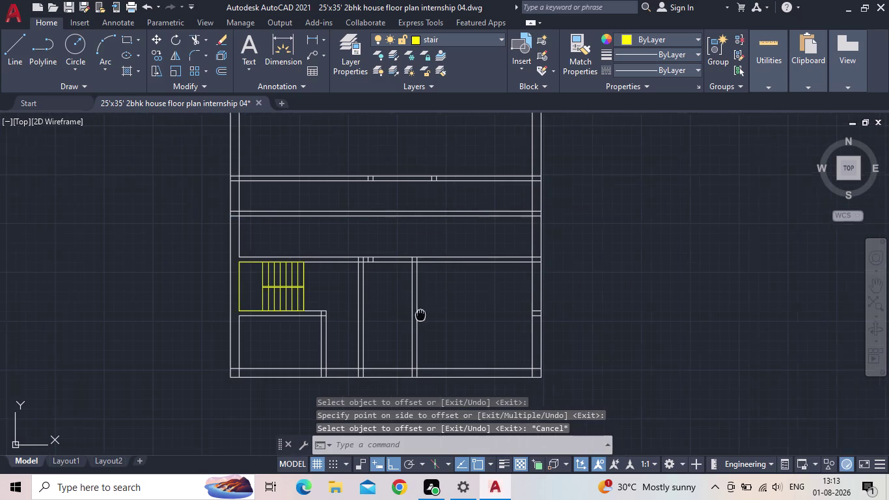
middle_drag(435, 312, 486, 318)
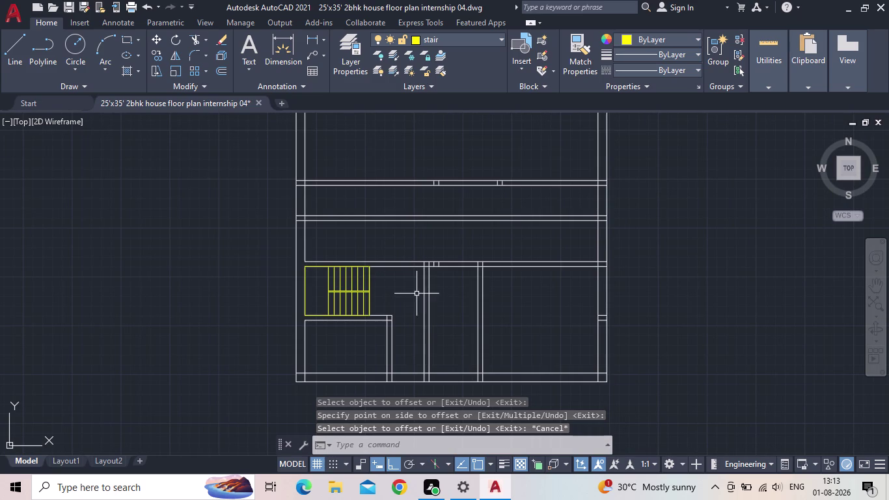
scroll(up, 3)
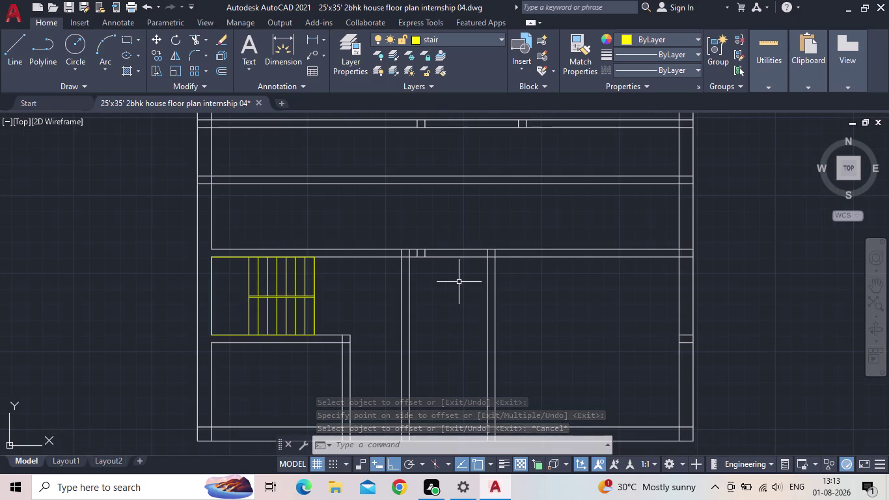
Extend the two vertical wall lines up to the new horizontal wall.
key(e)
key(x)
key(space)
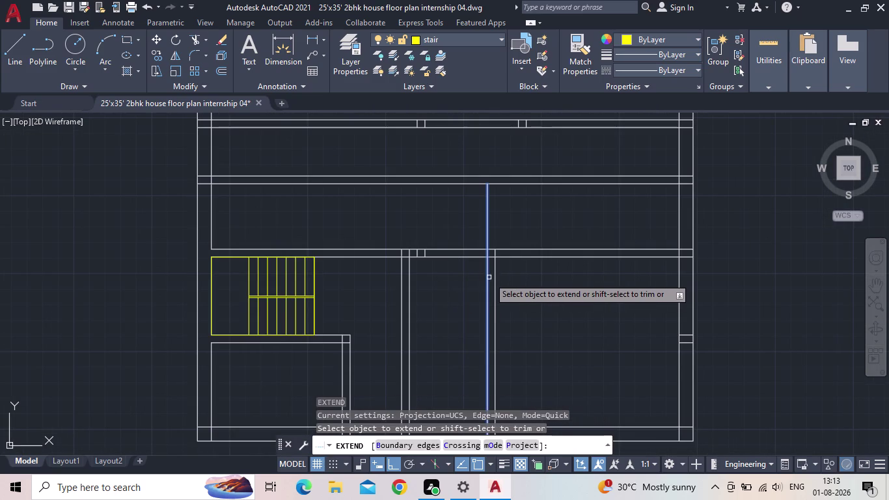
click(487, 278)
click(494, 279)
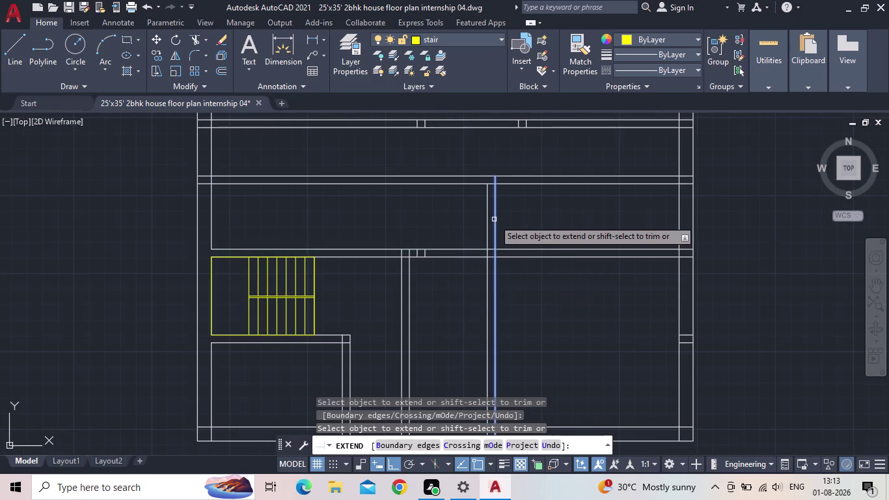
click(494, 219)
click(487, 219)
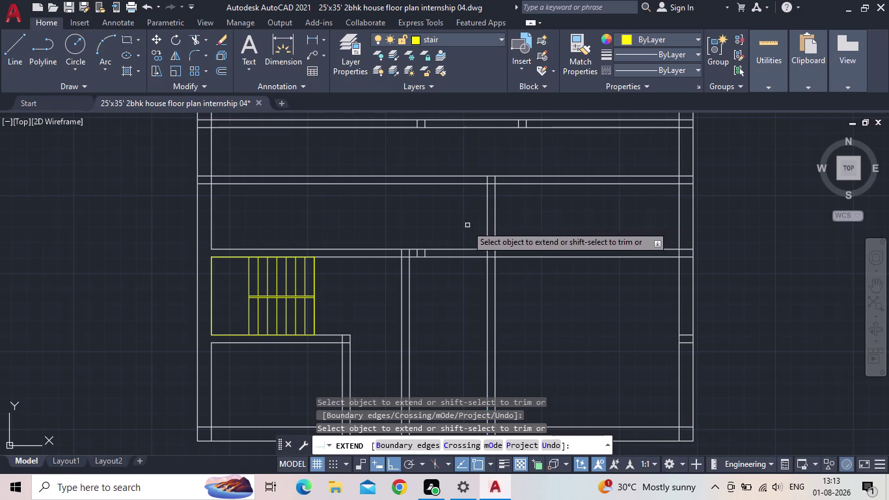
key(Escape)
Trim the wall segments crossing between the vertical lines.
text(tr)
key(space)
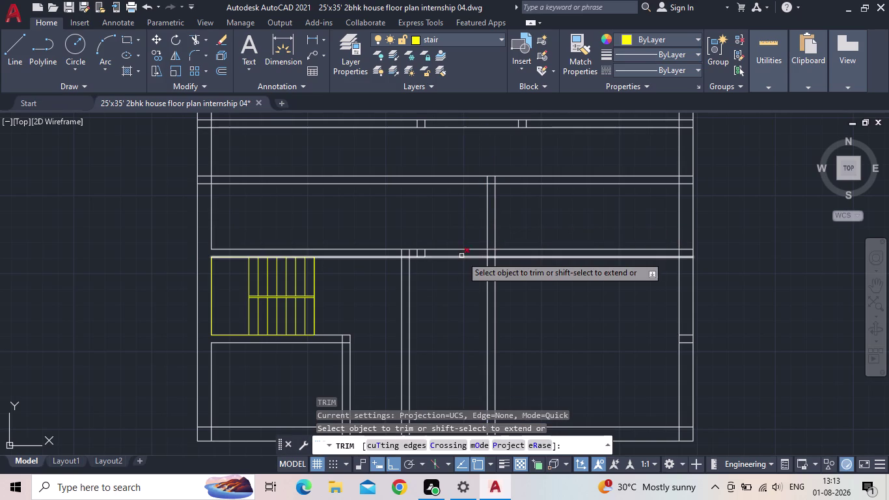
click(587, 285)
click(574, 224)
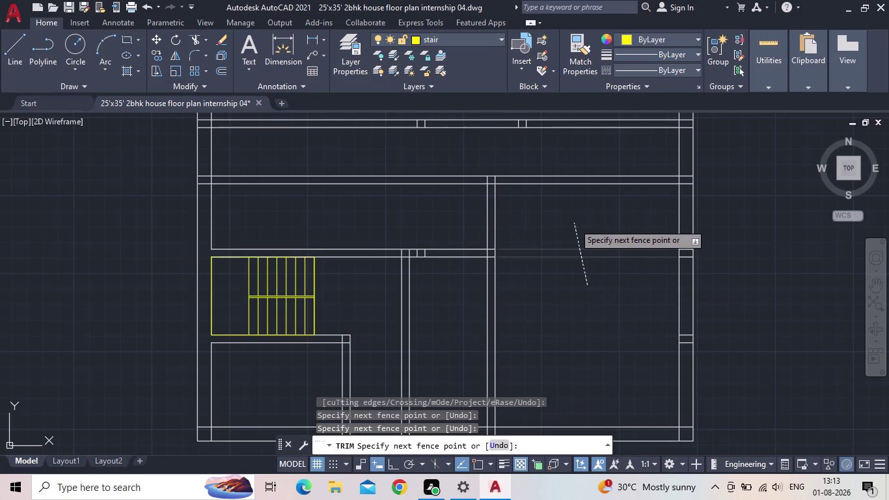
middle_drag(563, 270, 590, 267)
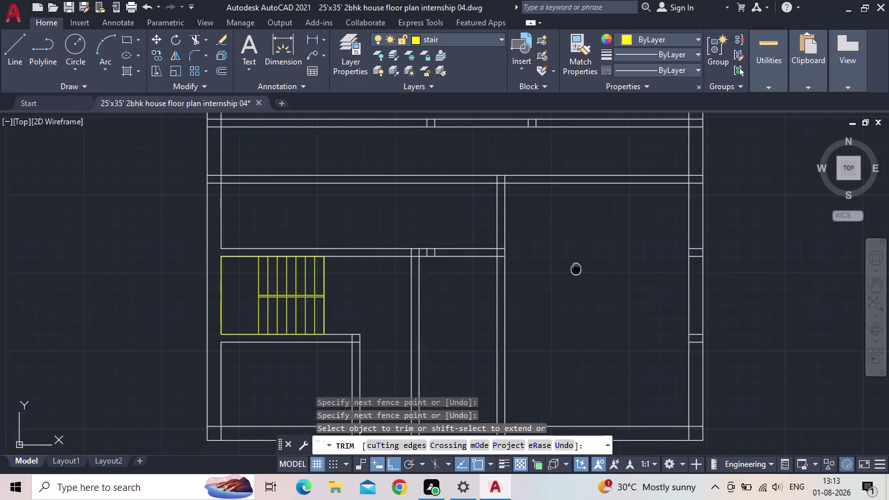
middle_drag(590, 268, 645, 267)
scroll(down, 3)
middle_click(623, 272)
scroll(up, 3)
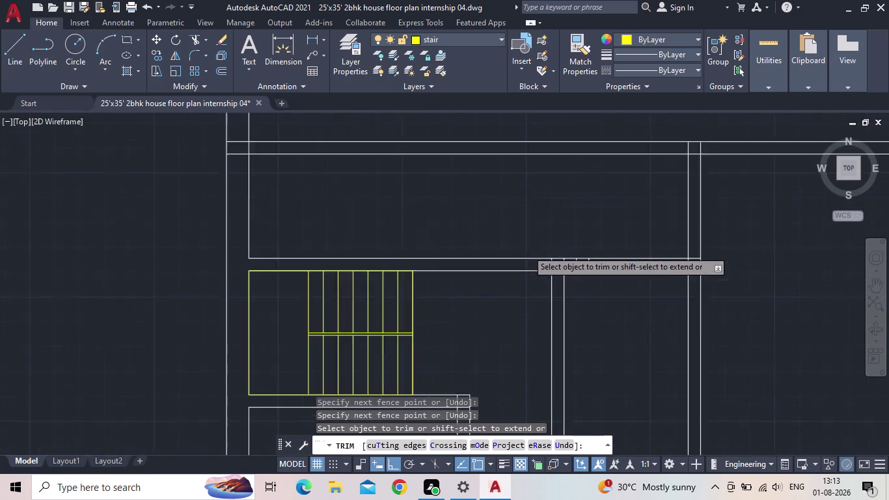
scroll(up, 3)
drag(637, 271, 631, 271)
click(585, 267)
scroll(down, 3)
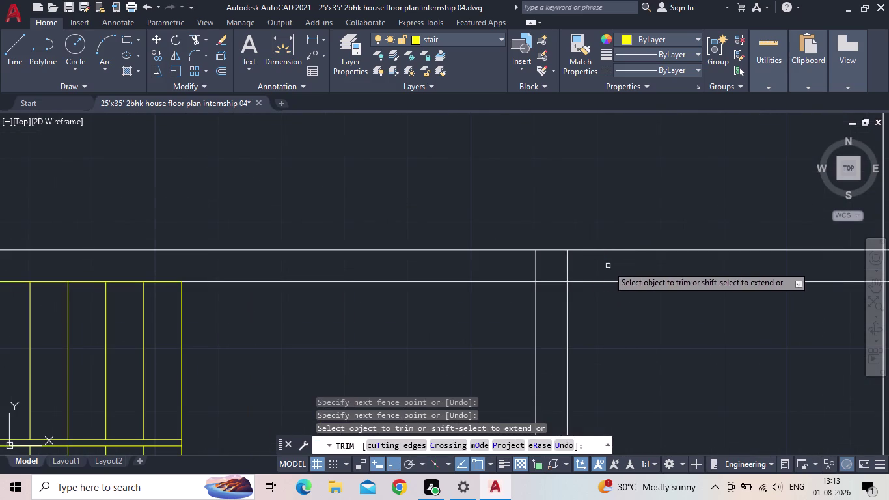
scroll(down, 3)
middle_drag(652, 310, 560, 317)
scroll(up, 3)
drag(628, 237, 629, 230)
click(628, 177)
drag(620, 207, 611, 209)
click(600, 211)
scroll(down, 3)
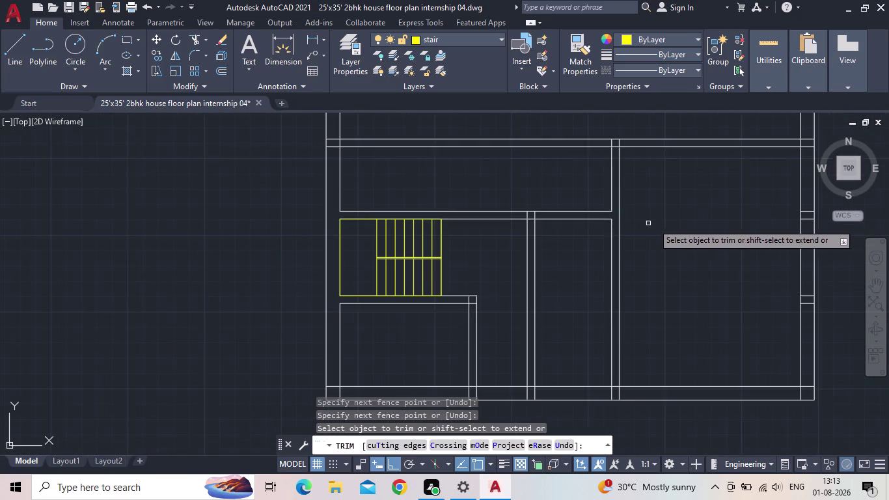
Fence-trim the right wall stubs and delete the four leftover stray lines.
middle_drag(654, 231, 505, 274)
scroll(up, 3)
scroll(down, 3)
middle_drag(640, 280, 560, 263)
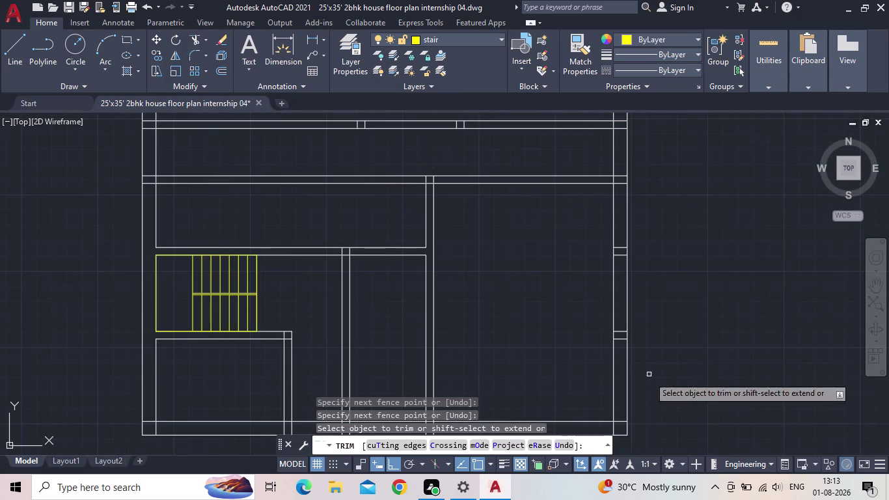
click(622, 347)
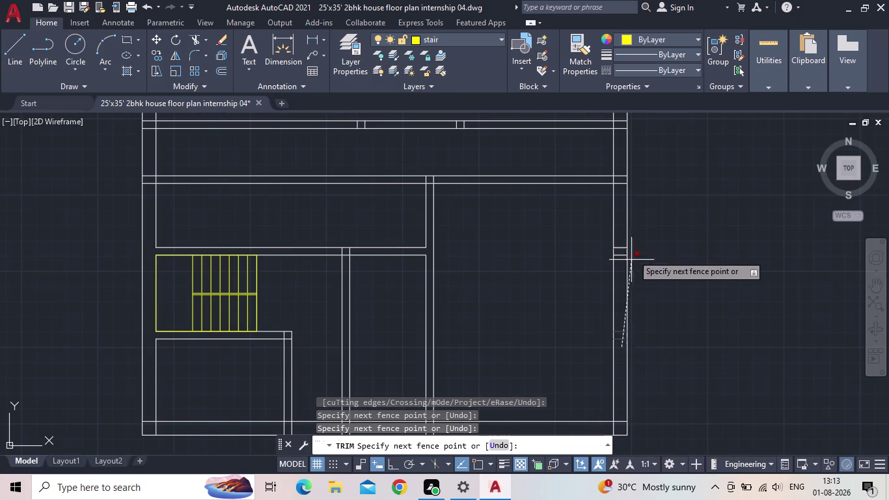
click(619, 166)
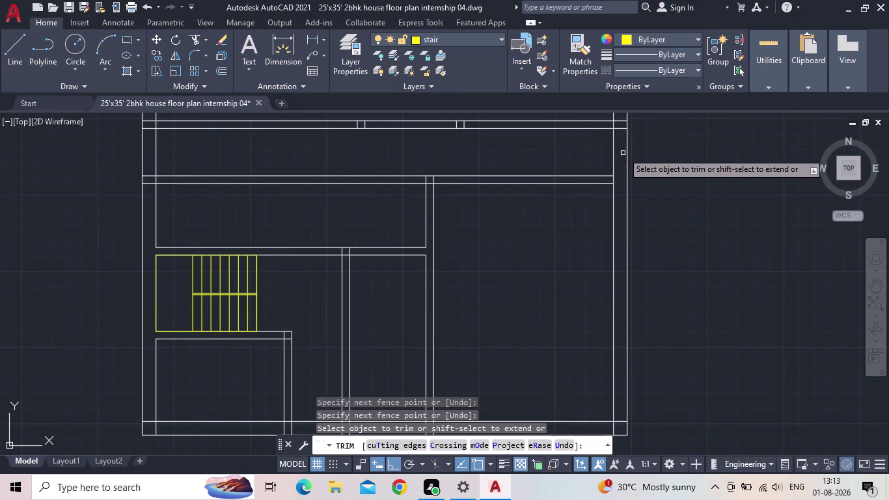
middle_drag(618, 143, 616, 194)
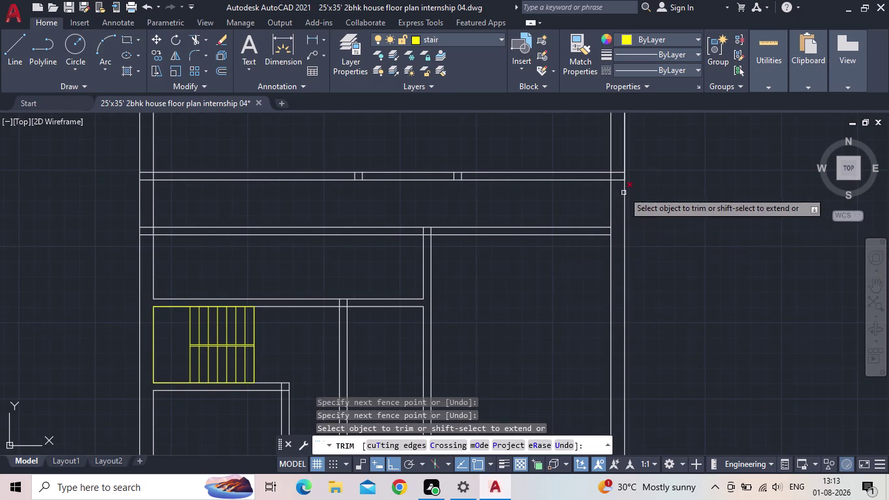
key(Escape)
click(515, 201)
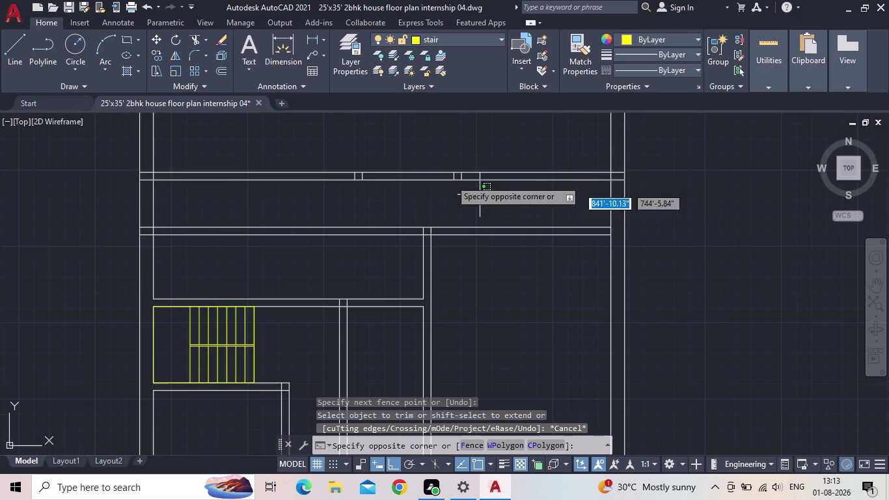
click(403, 156)
key(Delete)
Delete the leftover short wall lines near the staircase.
scroll(down, 3)
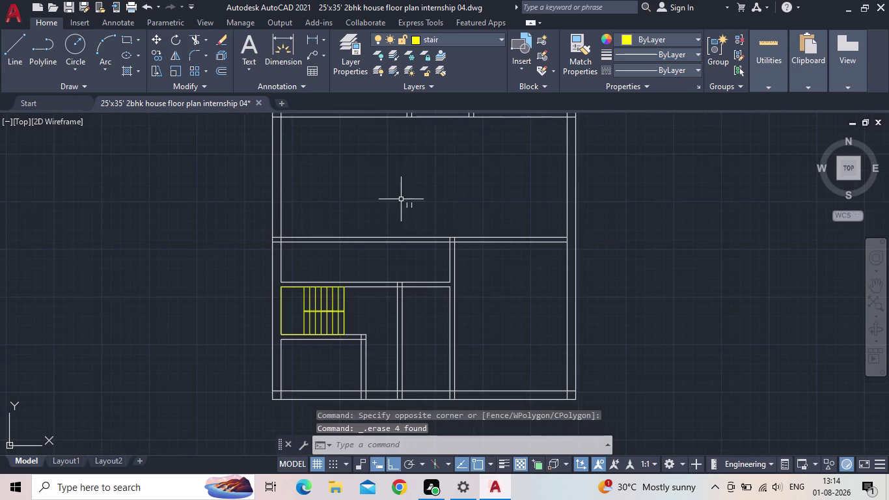
drag(426, 217, 404, 207)
click(371, 190)
key(Delete)
scroll(down, 3)
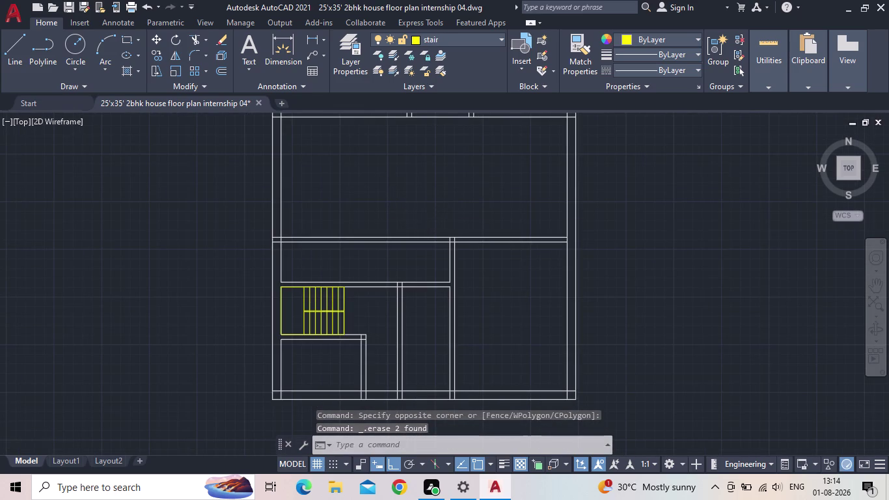
scroll(up, 3)
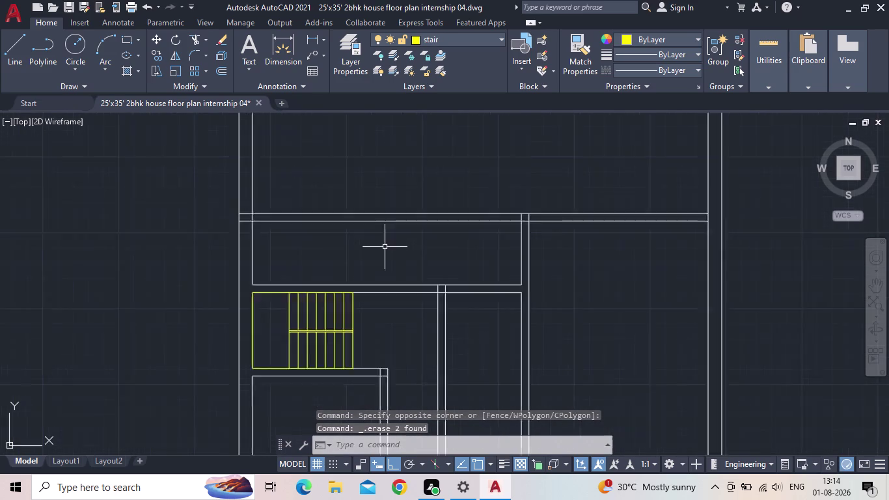
scroll(up, 3)
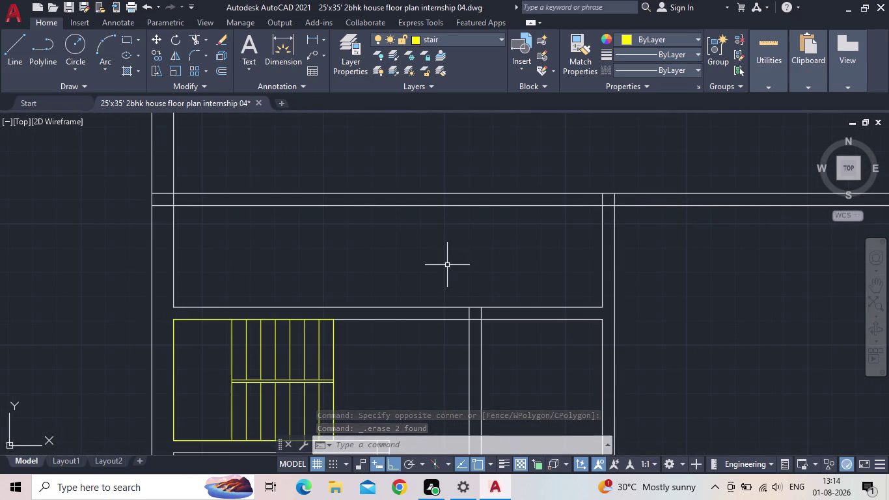
Start TRIM and fence-trim the overshooting wall ends at the first corner.
key(t)
key(r)
key(space)
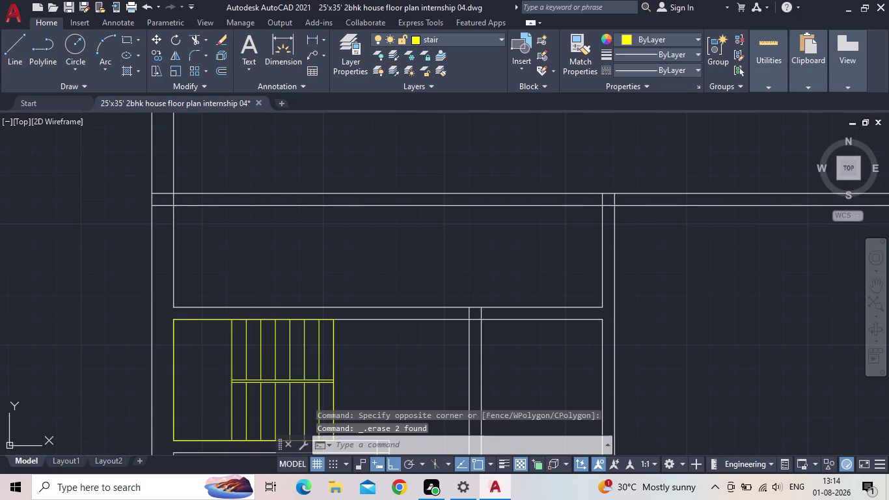
drag(529, 258, 517, 251)
click(374, 161)
scroll(up, 3)
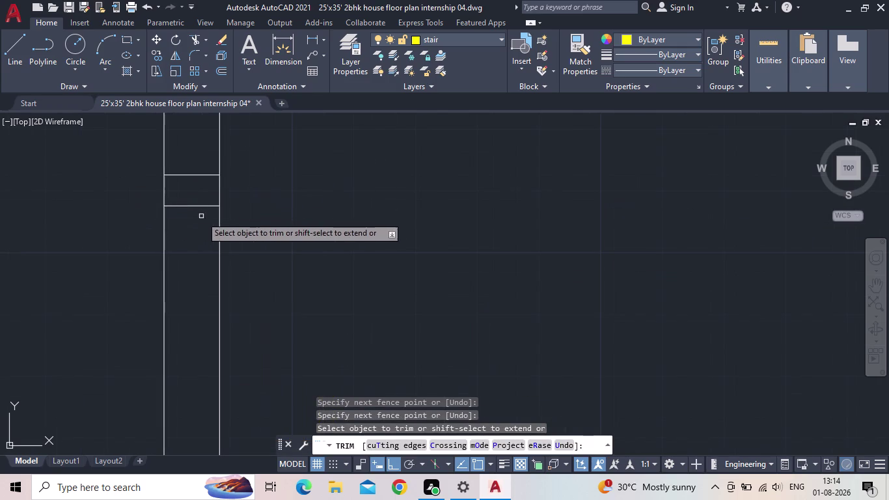
click(196, 219)
click(200, 160)
scroll(down, 3)
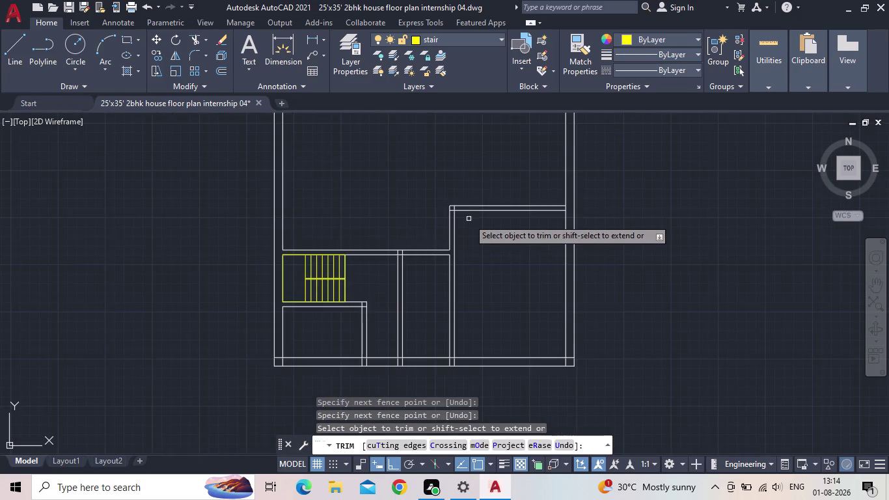
scroll(up, 3)
scroll(up, 3)
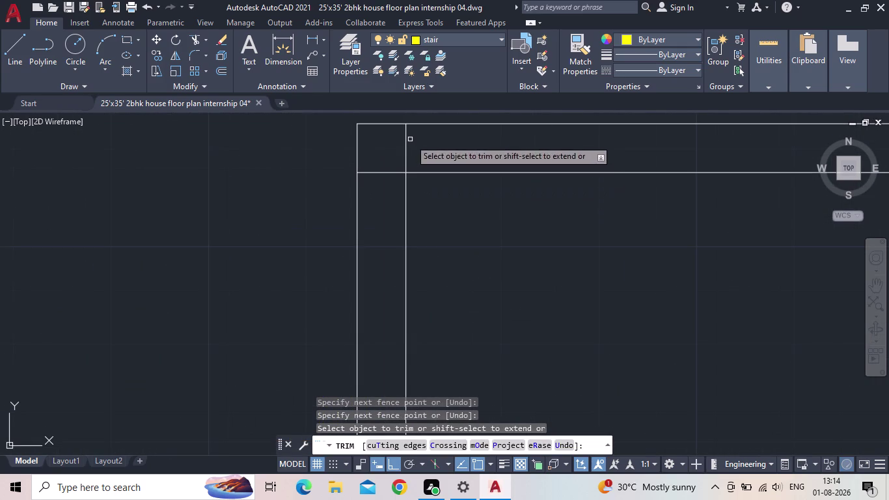
Fence-trim the overlapping wall lines at the next corner beside the staircase.
click(413, 140)
click(396, 141)
drag(380, 172, 383, 178)
click(383, 184)
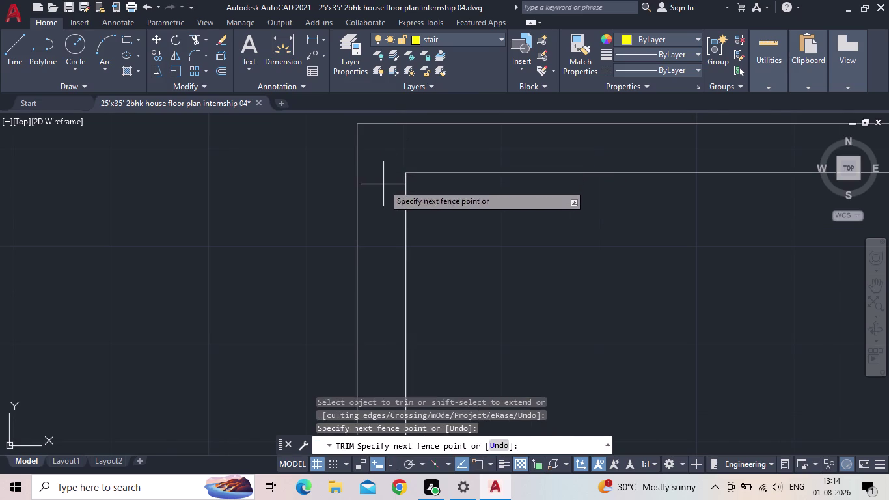
click(383, 185)
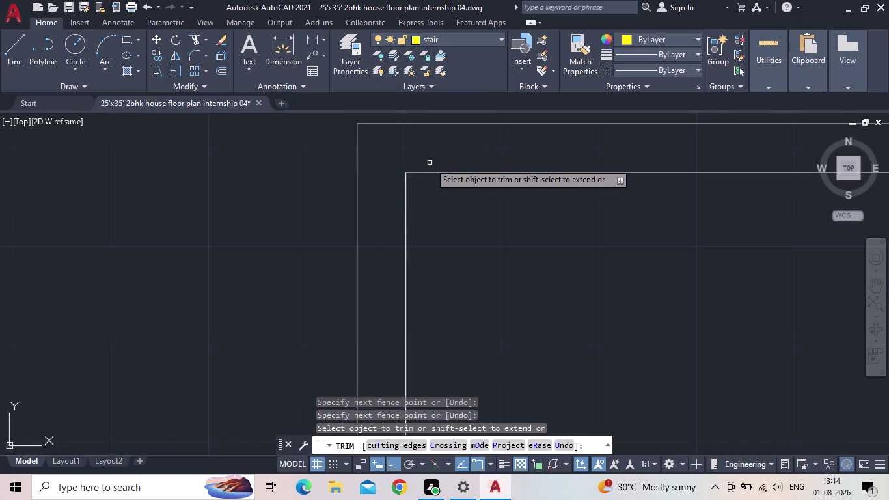
scroll(down, 3)
scroll(down, 3)
Trim the overshooting wall line at the right room's corner.
middle_drag(666, 275, 591, 278)
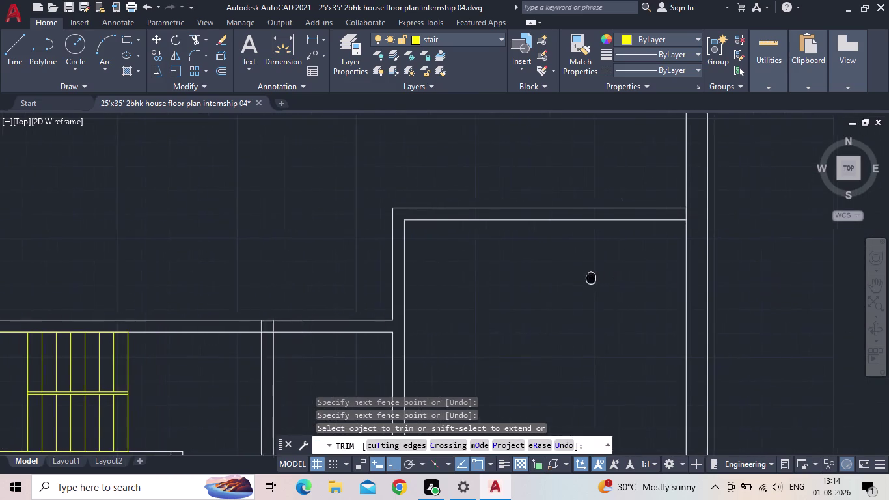
middle_drag(592, 277, 555, 280)
scroll(up, 3)
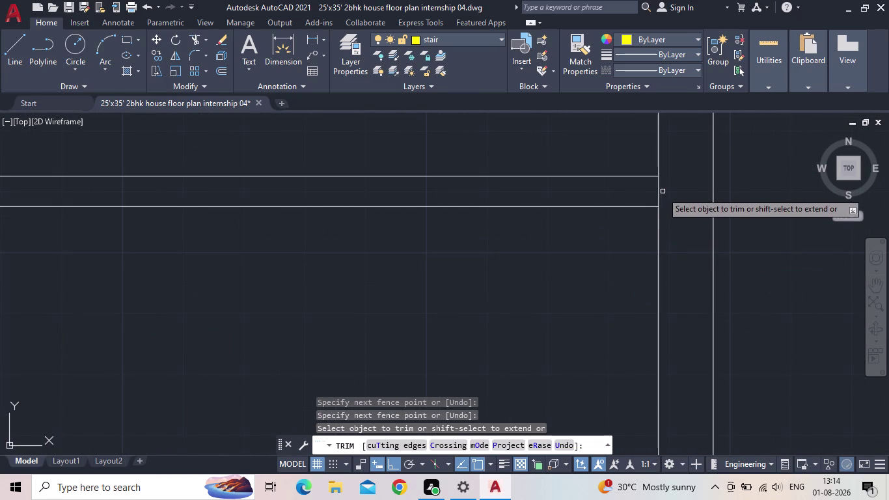
click(658, 193)
scroll(down, 3)
middle_drag(484, 291, 535, 254)
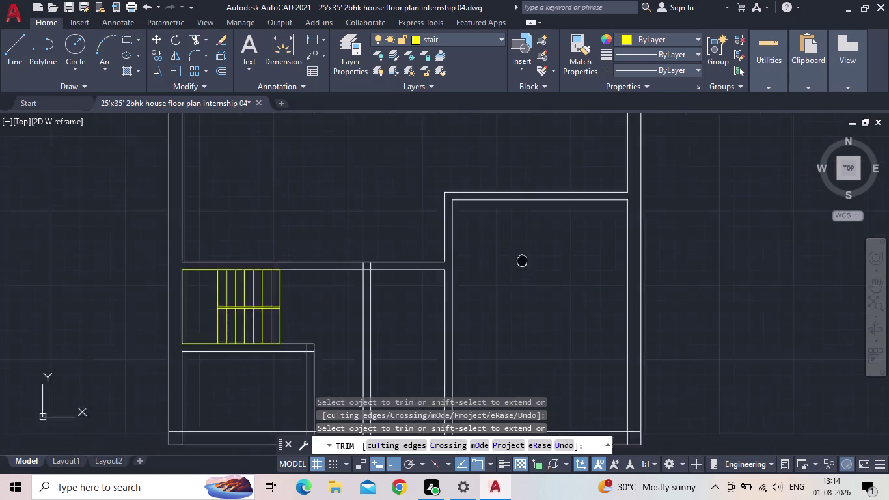
middle_drag(535, 255, 589, 226)
scroll(up, 3)
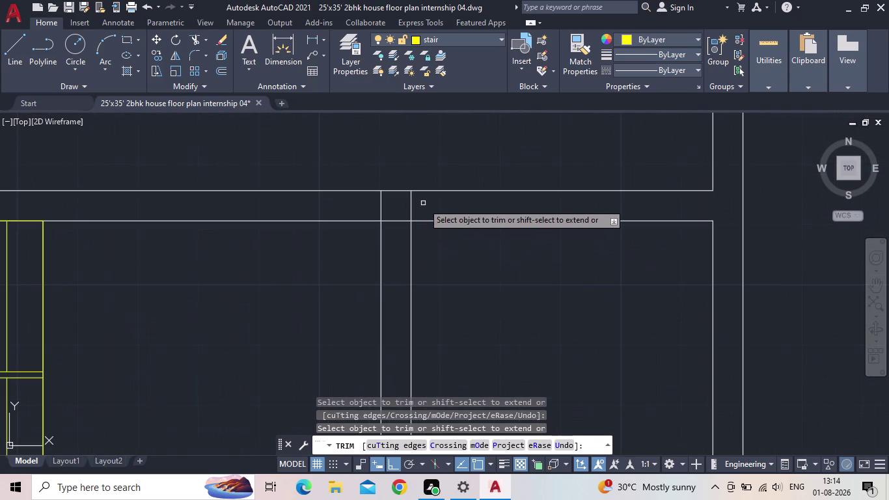
Fence-trim the crossing corridor wall lines, check the junctions, and end trimming.
drag(422, 206, 416, 205)
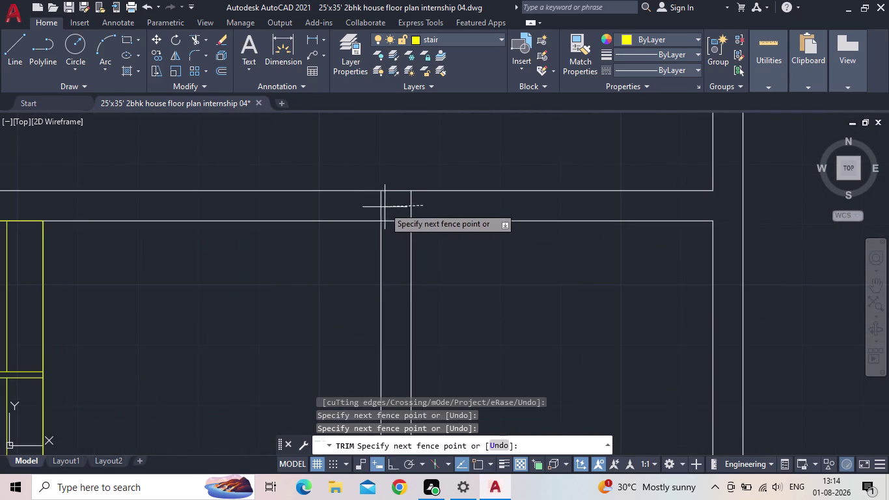
click(371, 208)
scroll(down, 3)
middle_drag(426, 244, 446, 228)
scroll(down, 3)
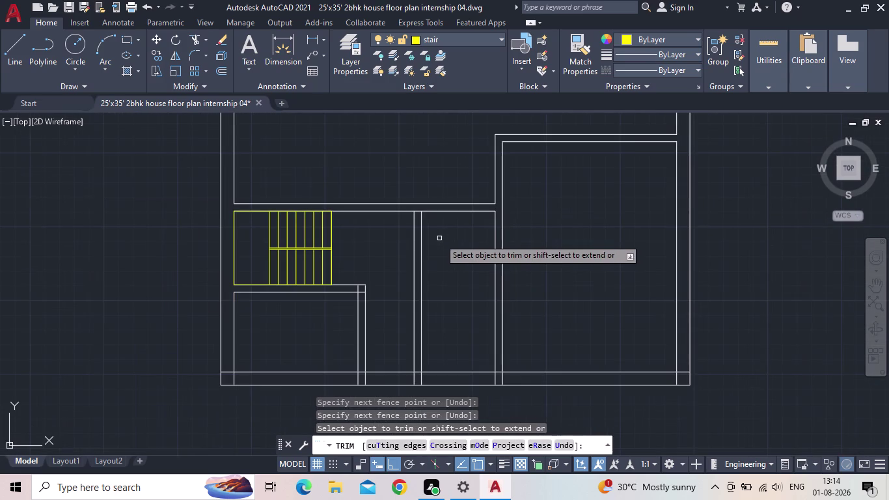
middle_drag(448, 256, 481, 237)
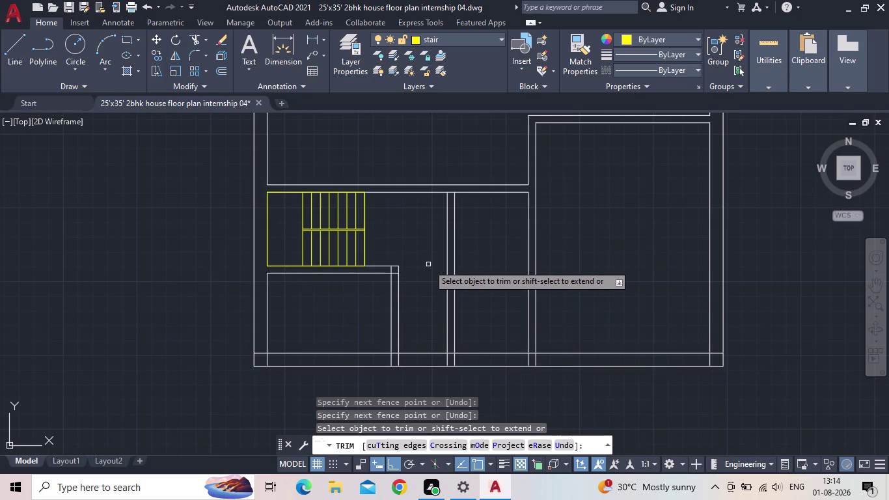
middle_drag(437, 218, 437, 259)
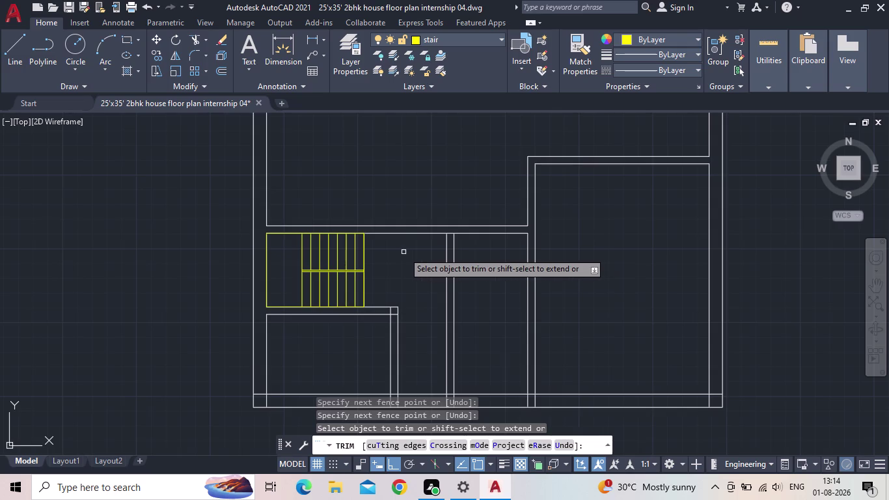
scroll(up, 3)
key(Escape)
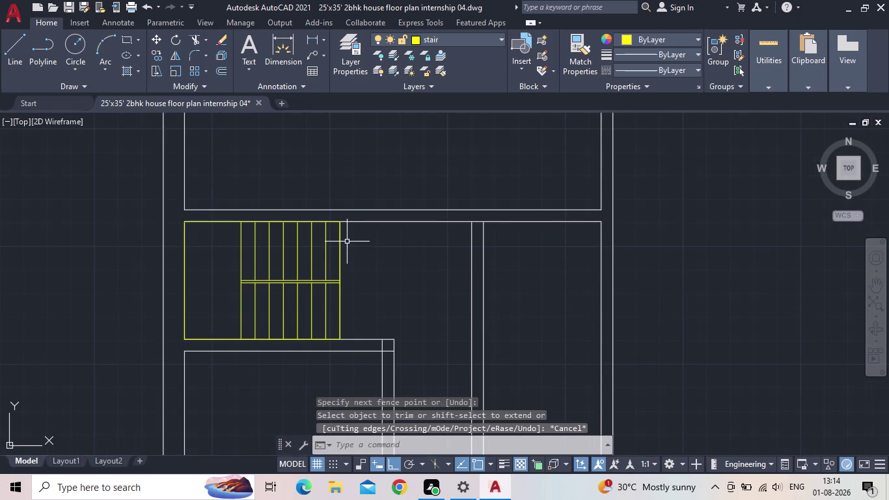
click(348, 58)
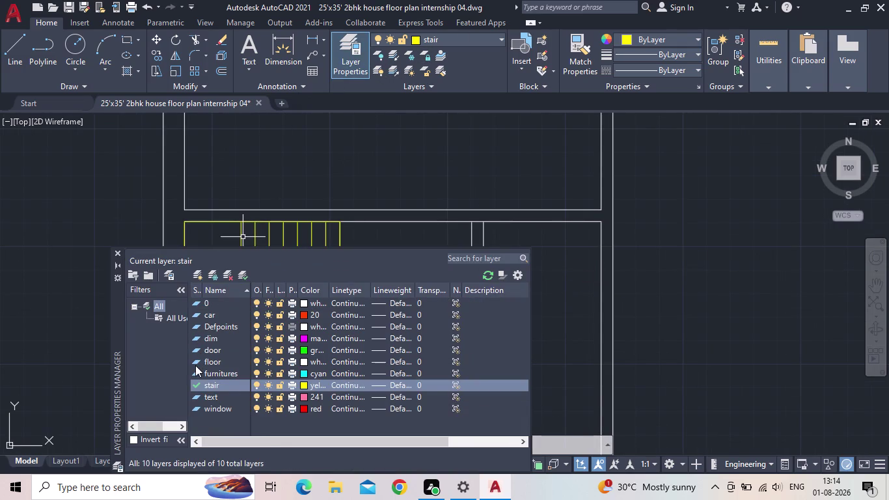
Make floor the current layer in the layer list.
click(196, 363)
double_click(196, 363)
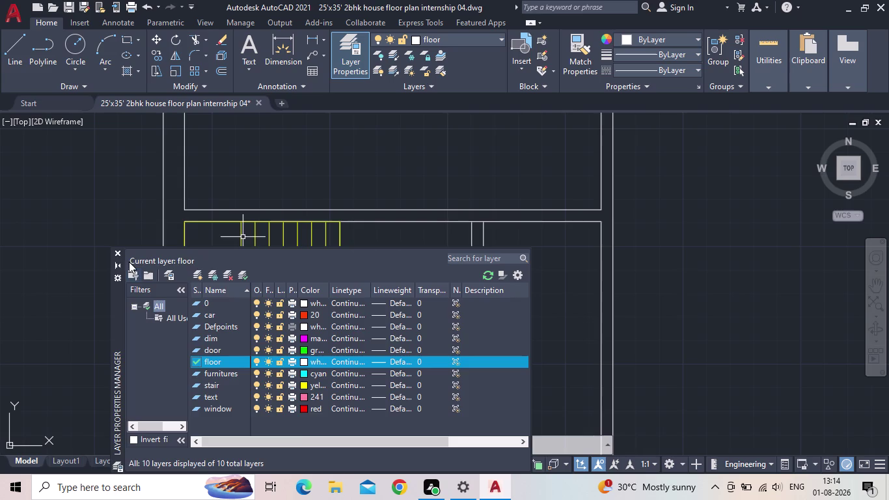
click(115, 251)
Draw a vertical line from the staircase's top-right corner up to the wall.
click(23, 42)
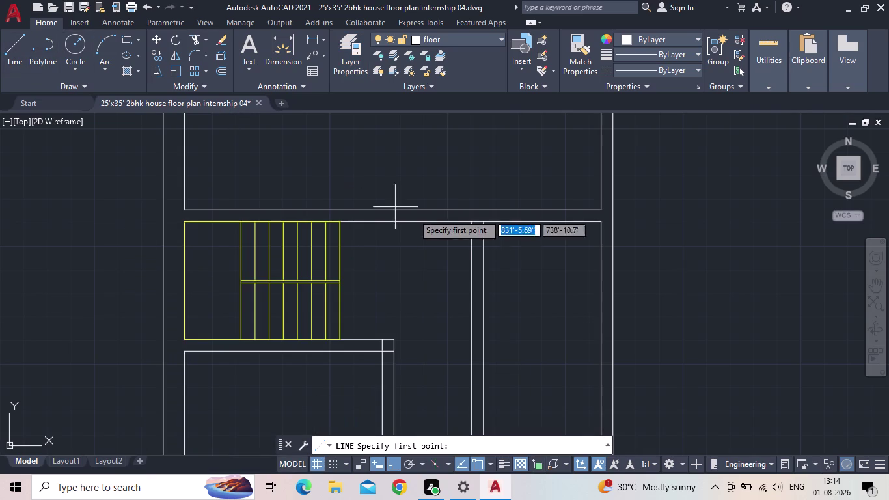
scroll(up, 3)
click(315, 215)
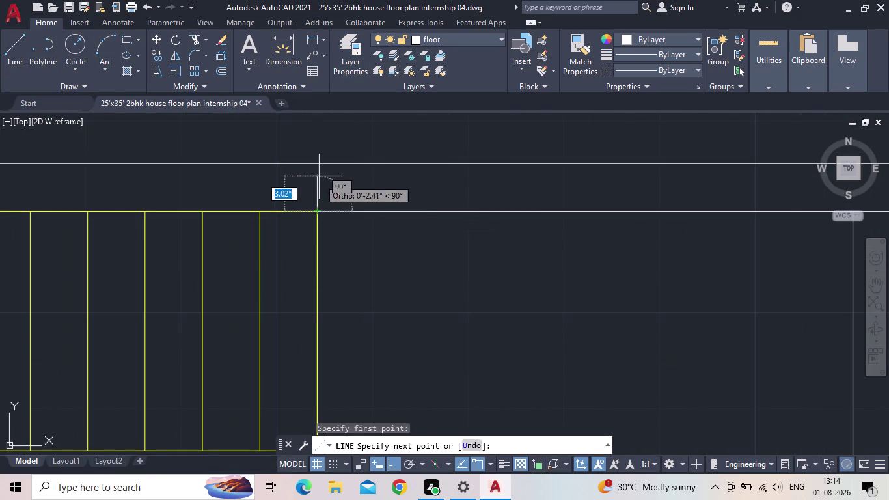
click(314, 166)
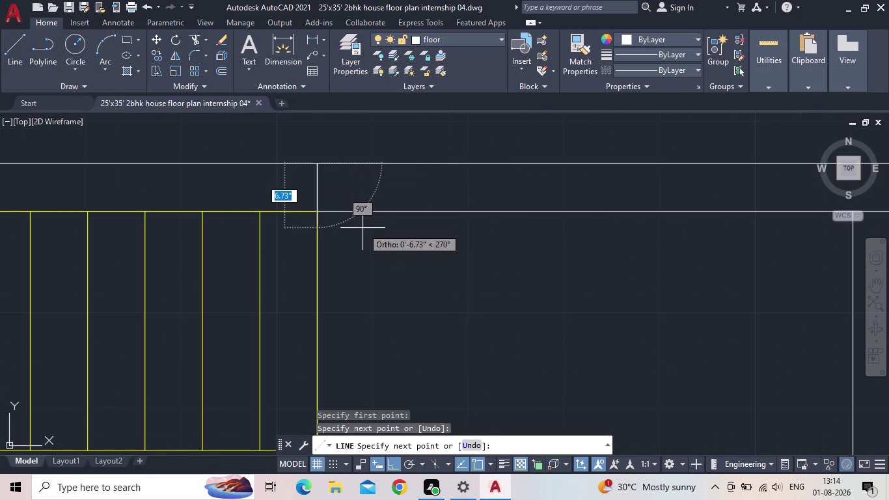
key(Escape)
middle_drag(363, 239, 386, 169)
scroll(down, 3)
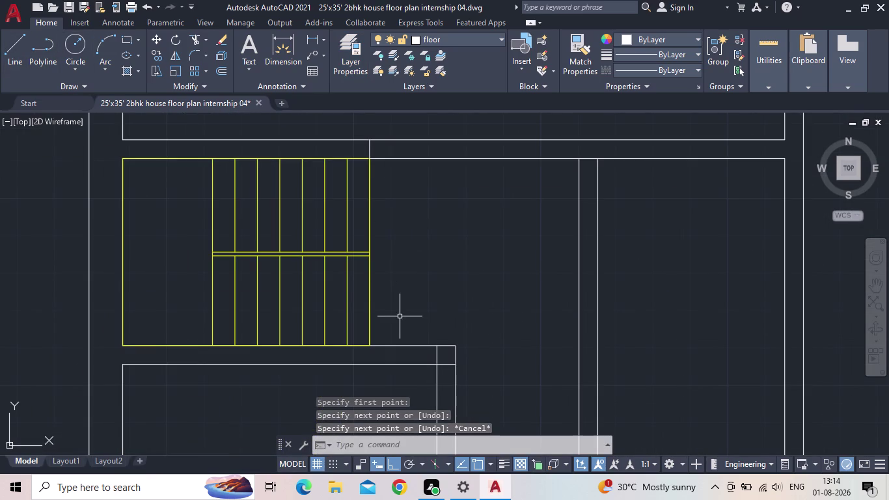
Draw a vertical line from the staircase's bottom-right corner down to the wall.
key(space)
scroll(up, 3)
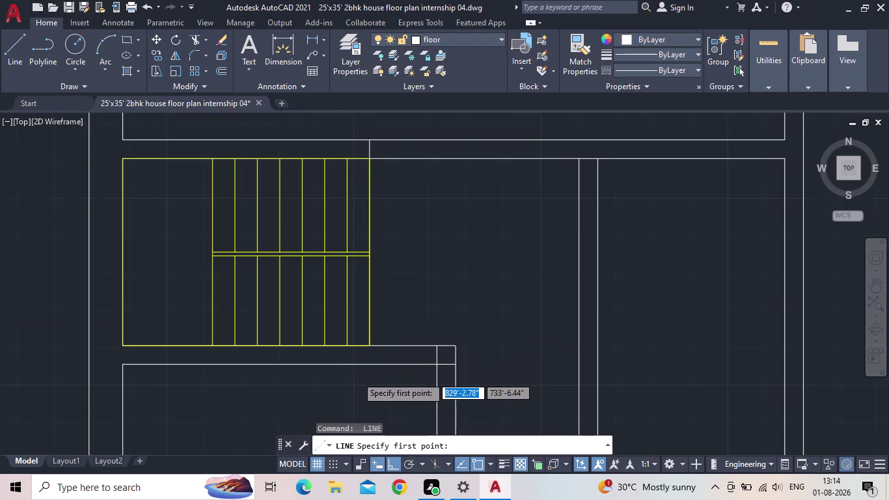
scroll(up, 3)
click(387, 297)
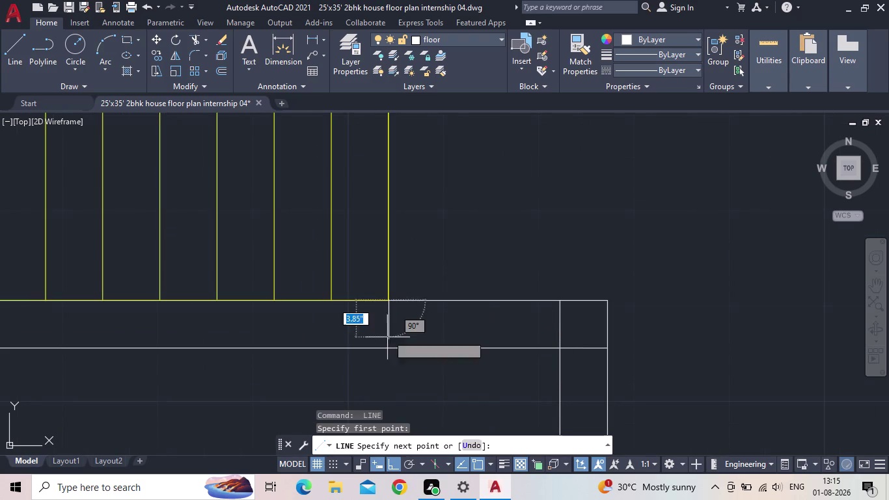
click(388, 350)
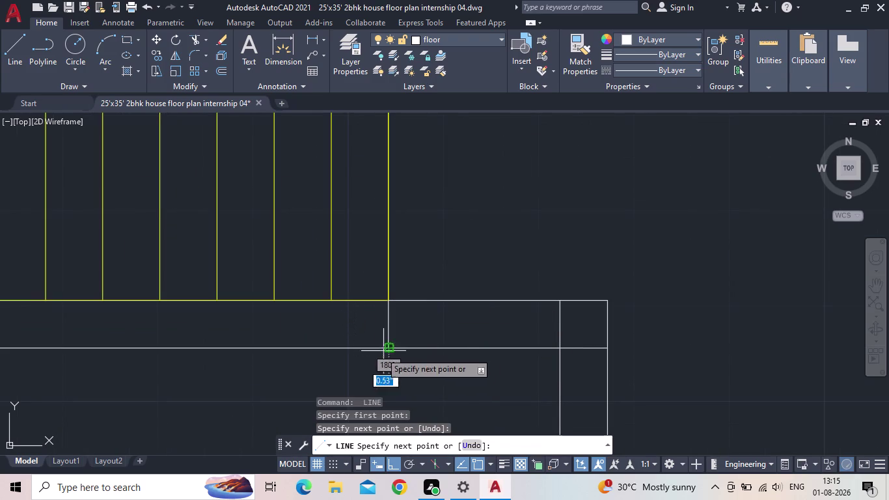
key(Escape)
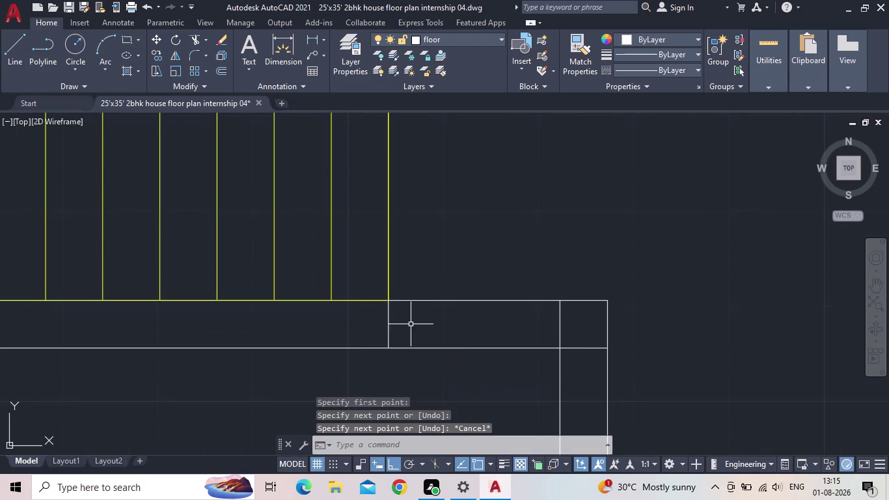
scroll(down, 3)
middle_drag(449, 278, 374, 247)
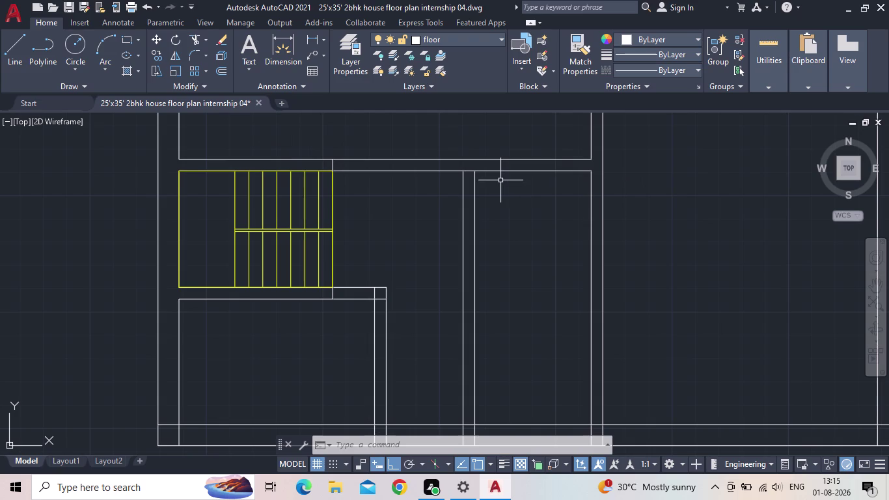
middle_drag(459, 183, 424, 217)
scroll(up, 3)
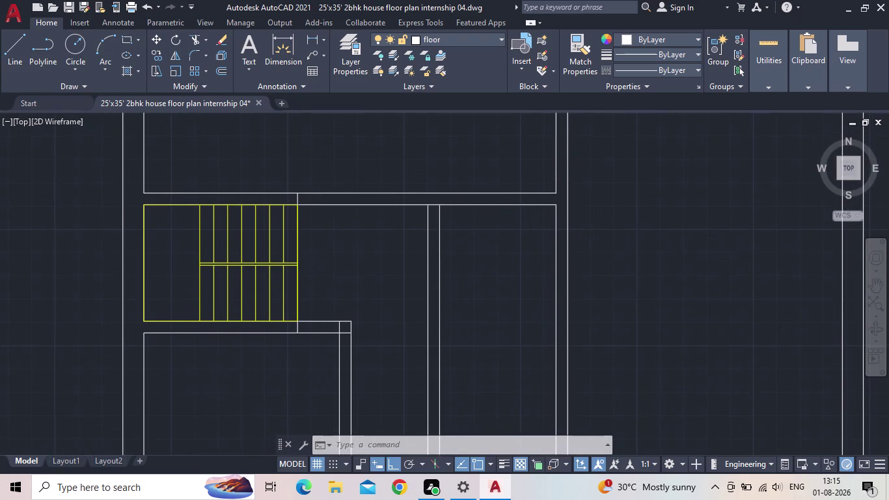
Extend a wall line near the staircase with EX using a fence.
text(ex)
key(space)
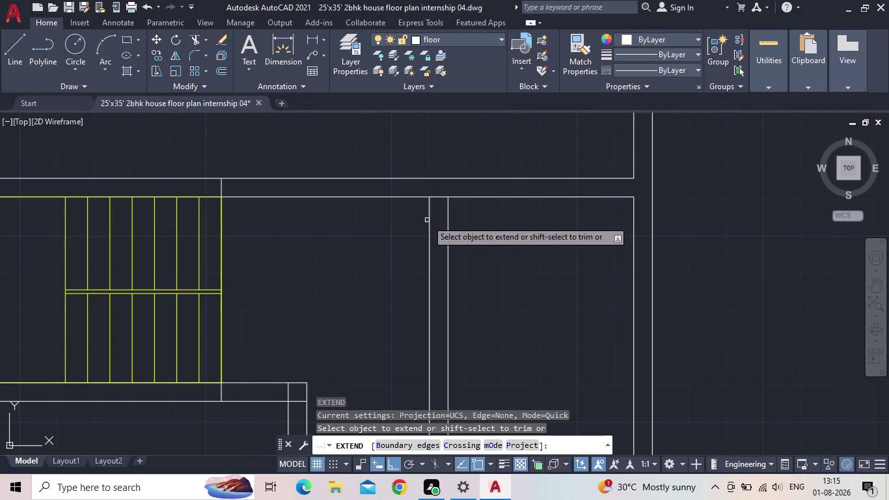
click(427, 220)
click(430, 218)
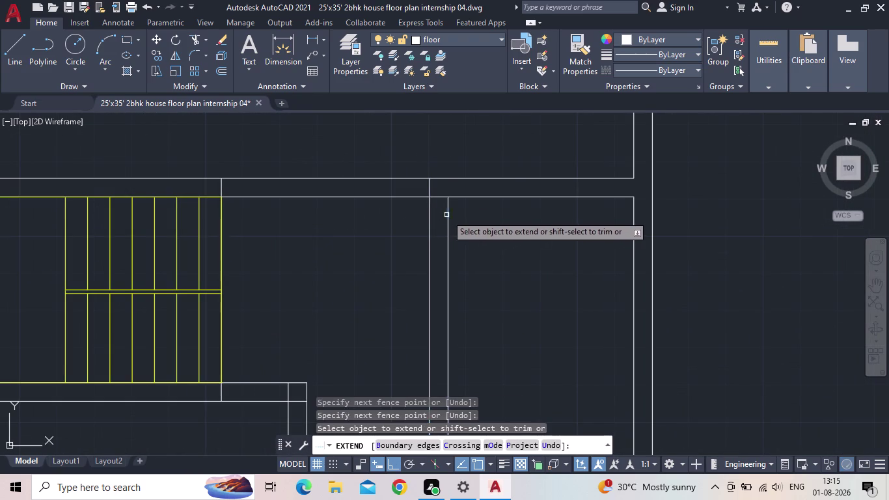
click(448, 214)
key(Escape)
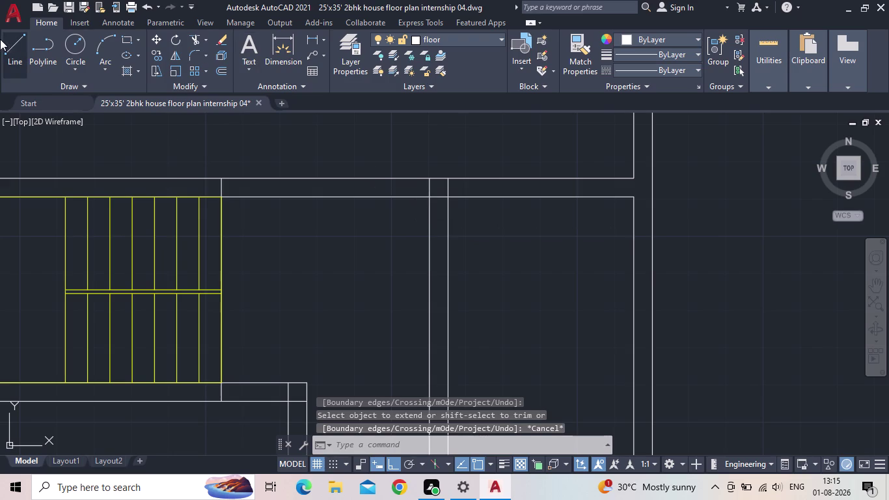
Draw a horizontal line from the staircase's top-right corner to the right wall.
click(16, 42)
scroll(up, 3)
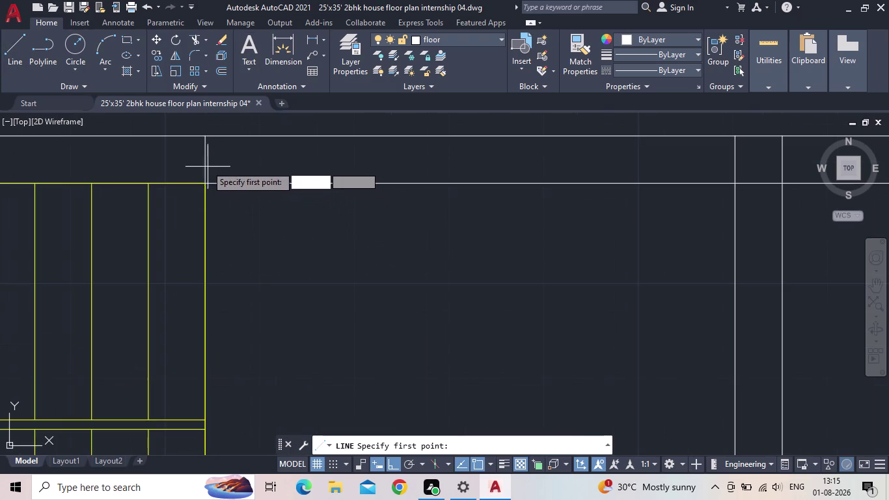
click(205, 162)
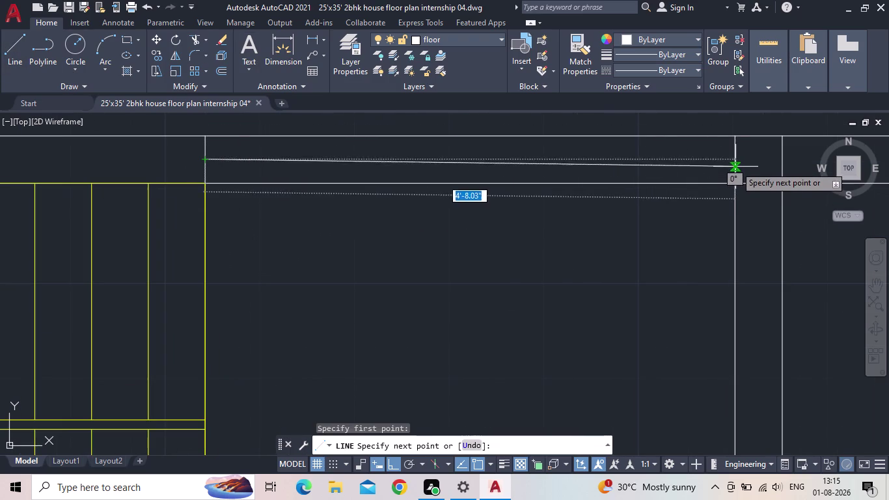
click(736, 164)
key(Escape)
scroll(down, 3)
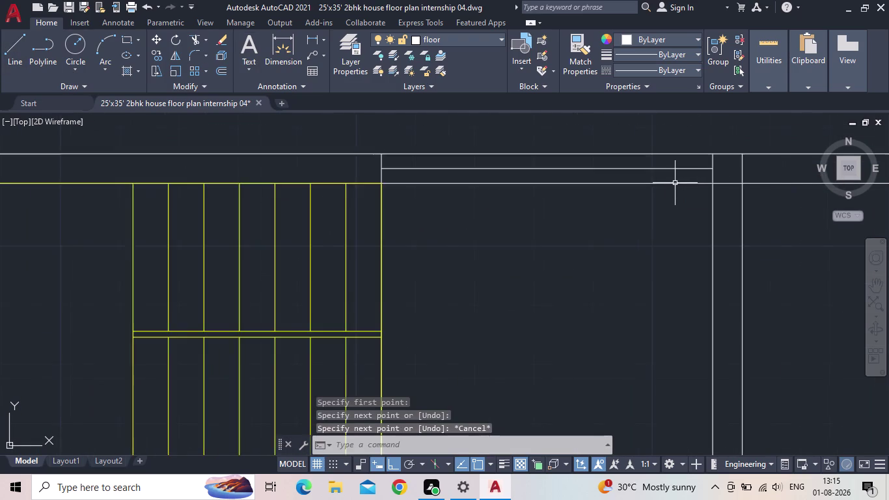
middle_drag(658, 196, 590, 253)
scroll(down, 3)
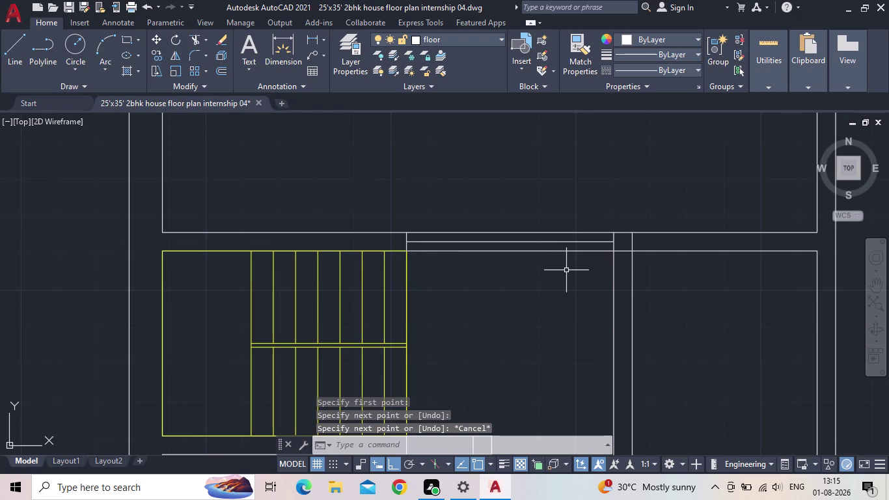
Trim the two extra wall segments beside the staircase with TR.
text(tr)
key(Return)
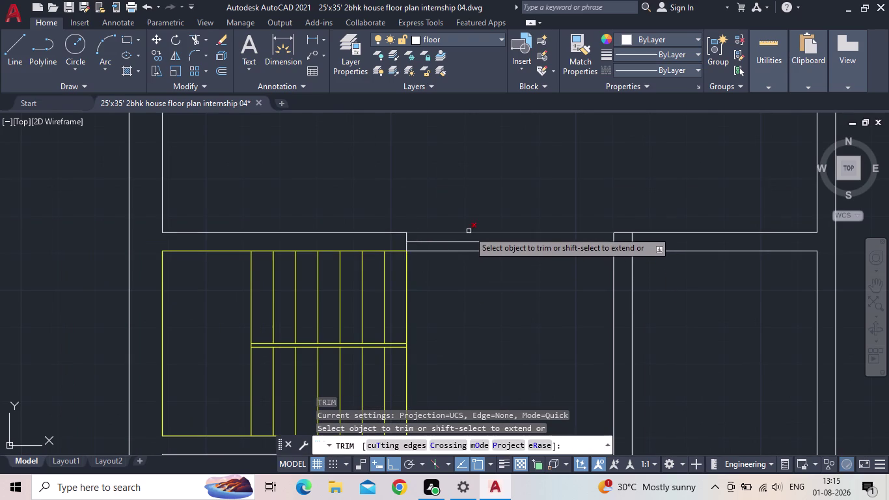
click(468, 231)
click(462, 252)
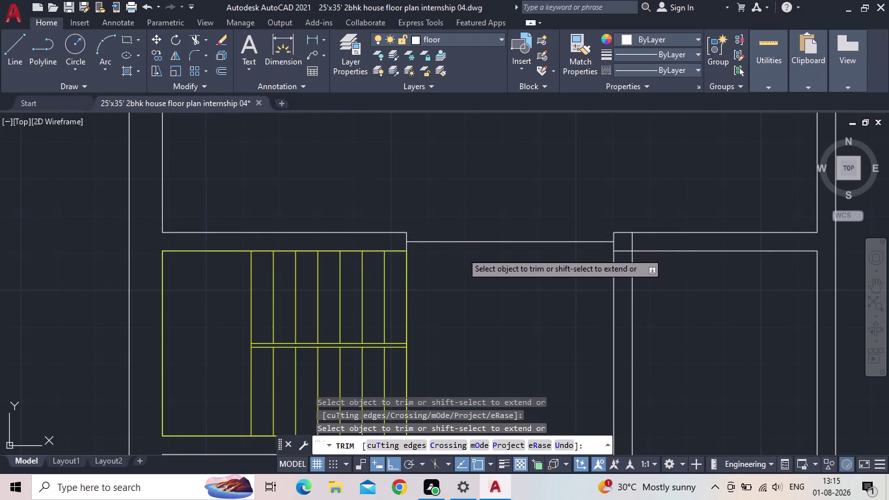
scroll(down, 3)
middle_drag(505, 286, 497, 218)
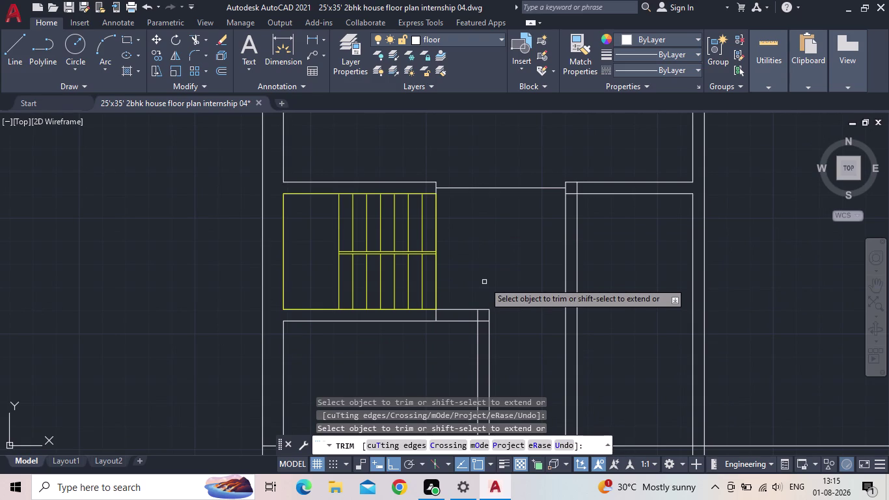
middle_drag(521, 298, 491, 224)
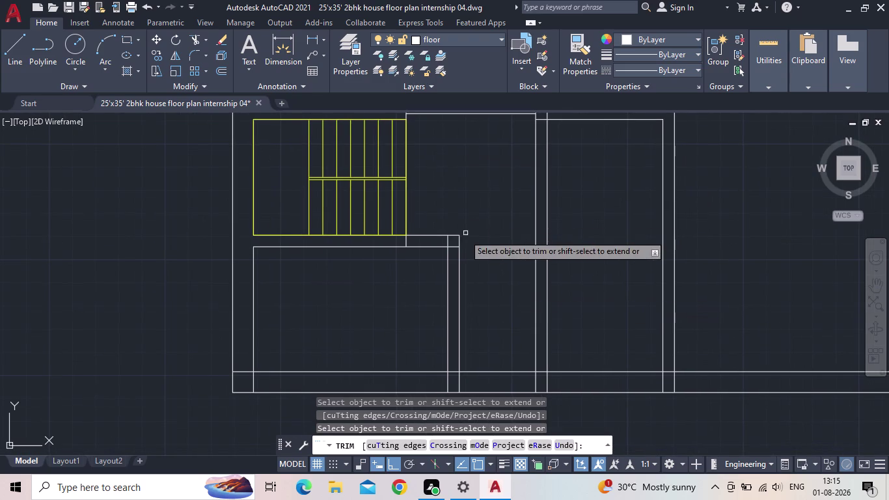
scroll(up, 3)
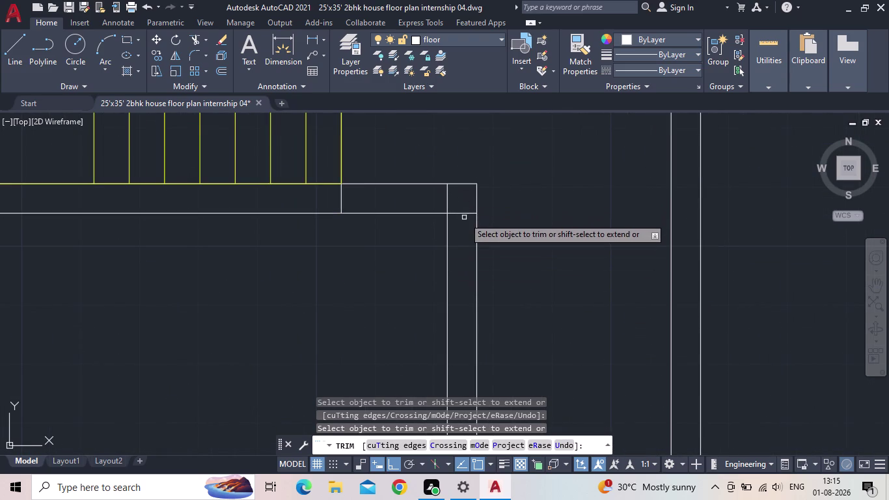
Trim the overhanging wall lines and stubs at the lower room corners.
click(447, 206)
scroll(down, 3)
middle_drag(450, 257, 457, 234)
scroll(up, 3)
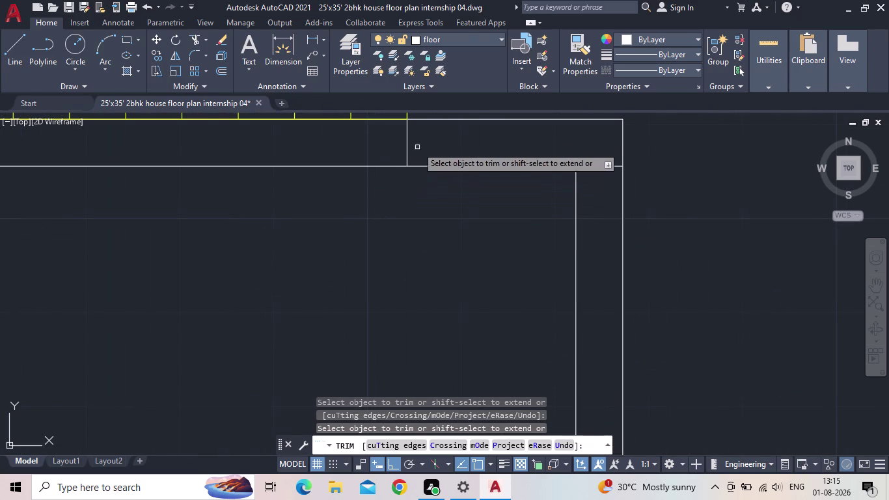
click(406, 143)
scroll(down, 3)
middle_drag(344, 183, 358, 194)
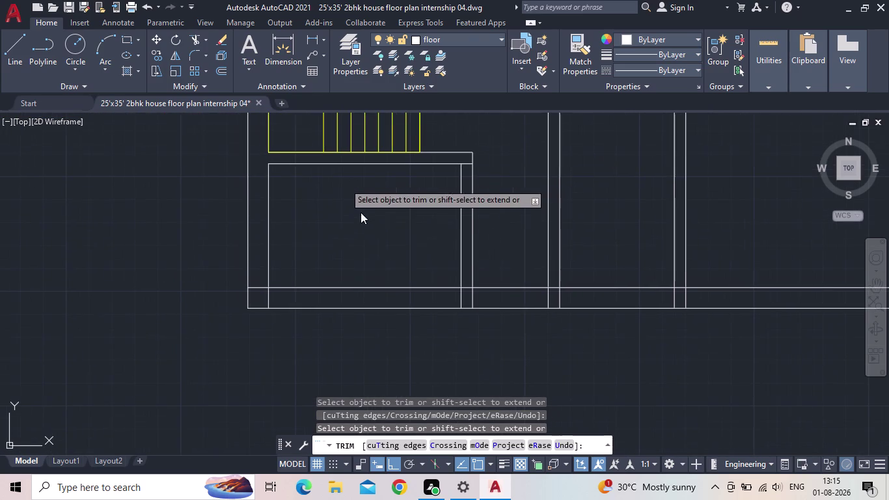
scroll(up, 3)
click(256, 295)
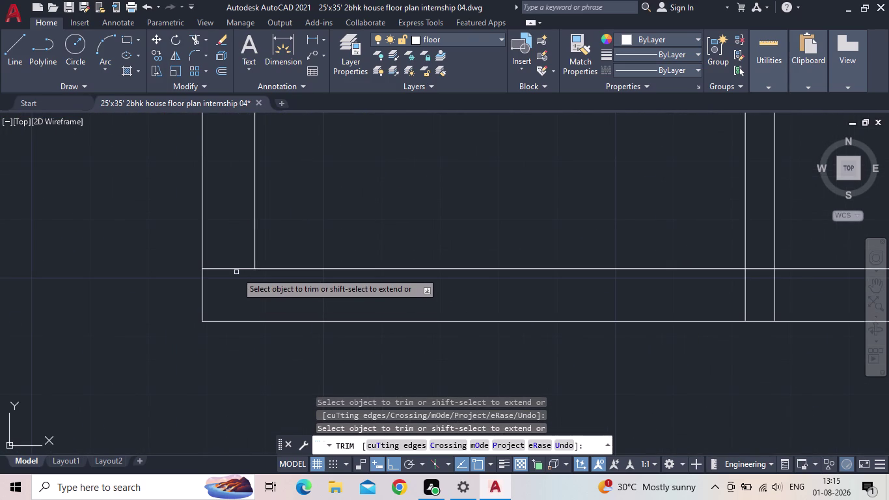
click(234, 268)
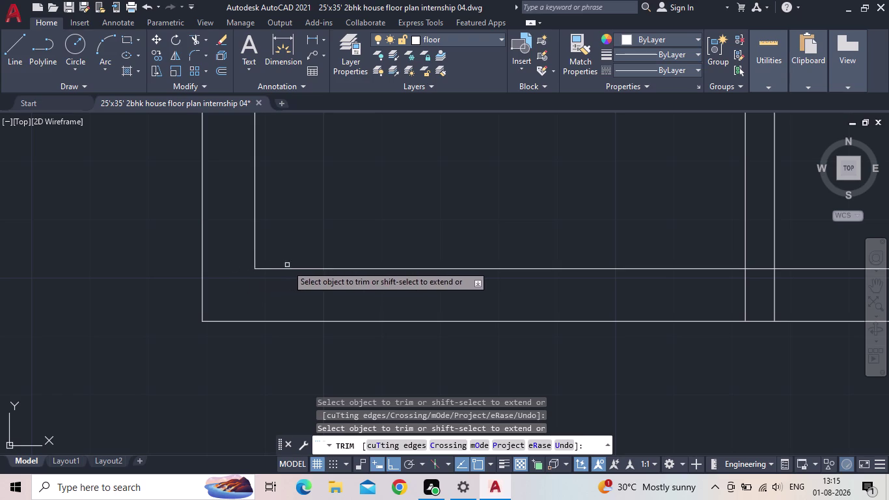
Fence-trim the vertical wall stubs along the bottom outer wall and end trimming.
scroll(down, 3)
middle_drag(531, 261, 397, 239)
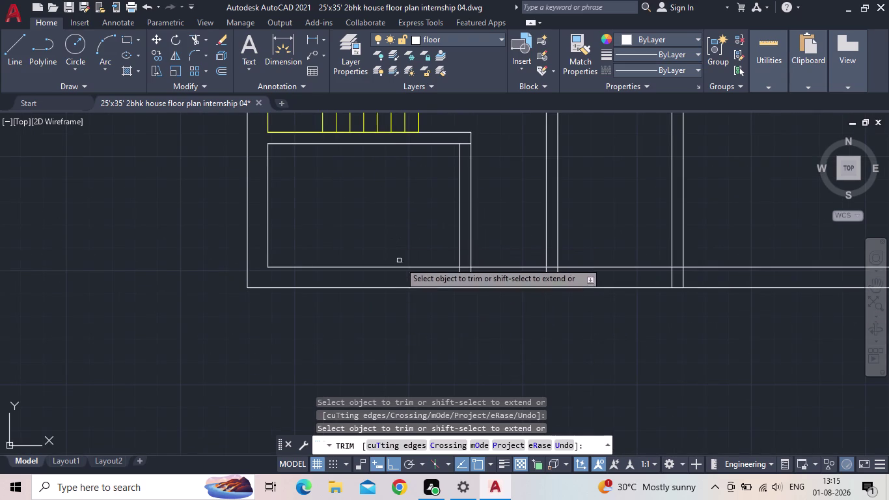
scroll(down, 3)
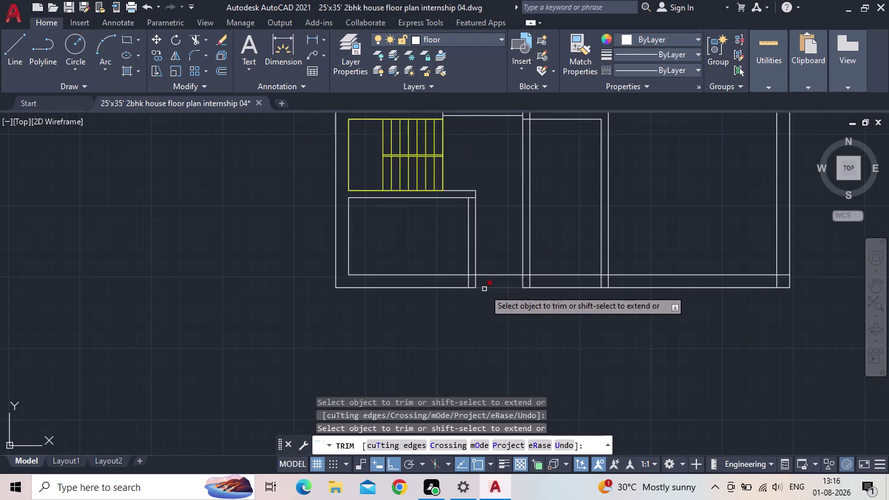
scroll(up, 3)
middle_drag(435, 278, 233, 278)
scroll(down, 3)
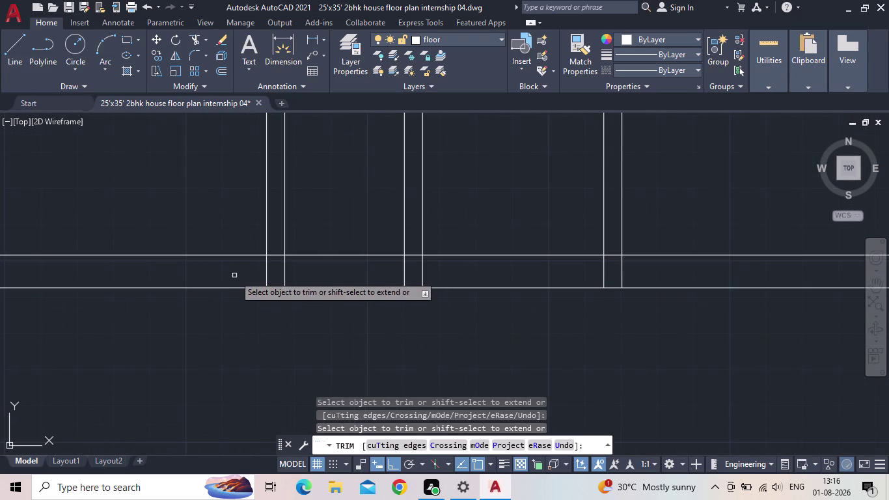
click(245, 270)
click(648, 275)
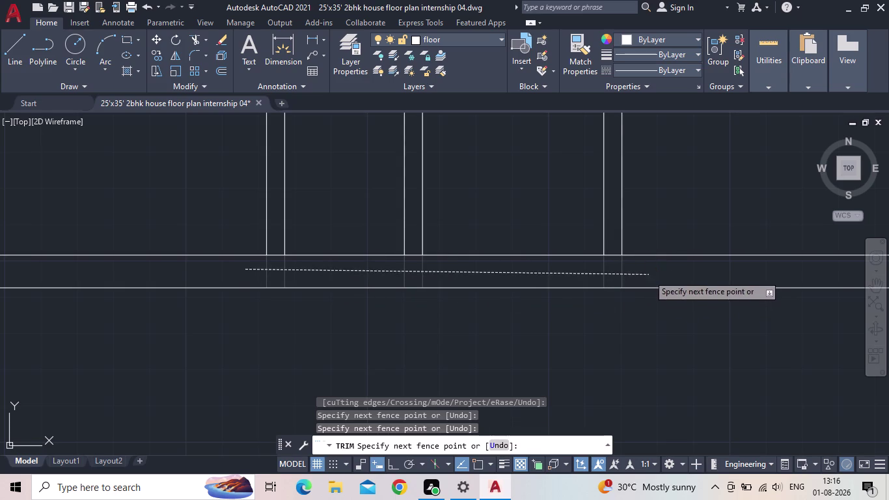
scroll(down, 3)
key(Escape)
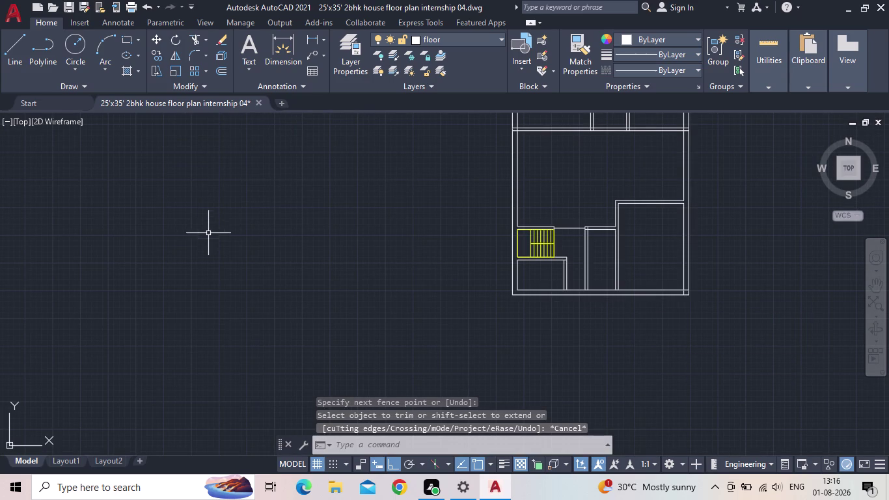
Pan over the trimmed lower rooms to review them.
scroll(up, 3)
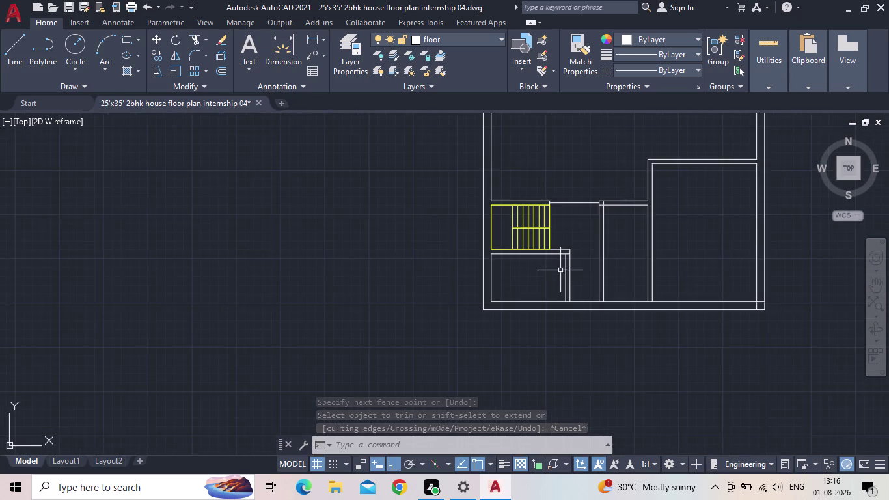
scroll(up, 3)
middle_drag(546, 268, 503, 268)
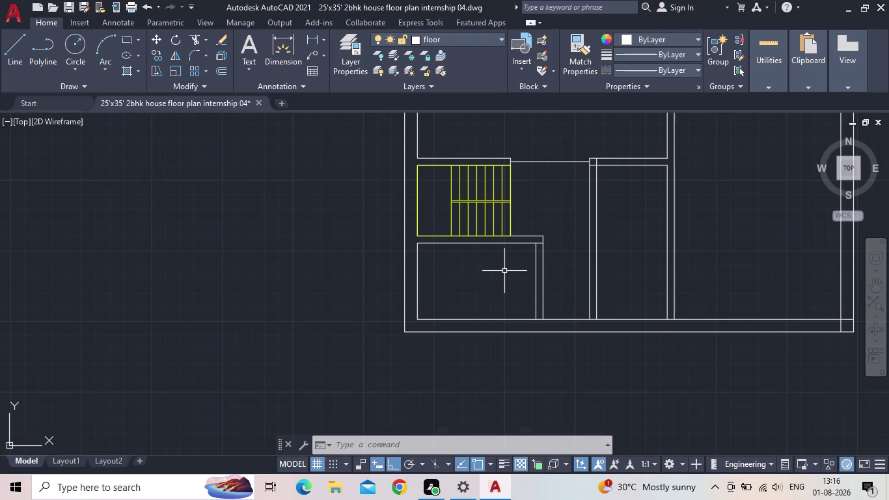
scroll(down, 3)
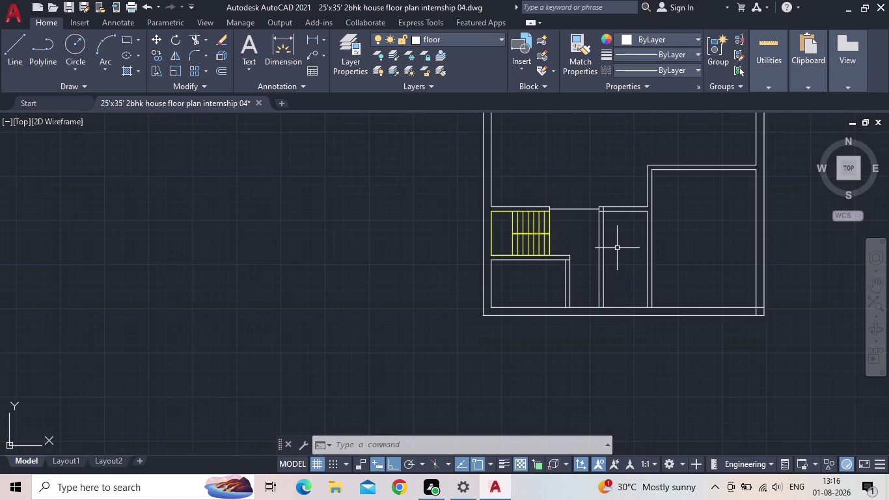
middle_drag(617, 247, 583, 271)
middle_drag(595, 287, 565, 305)
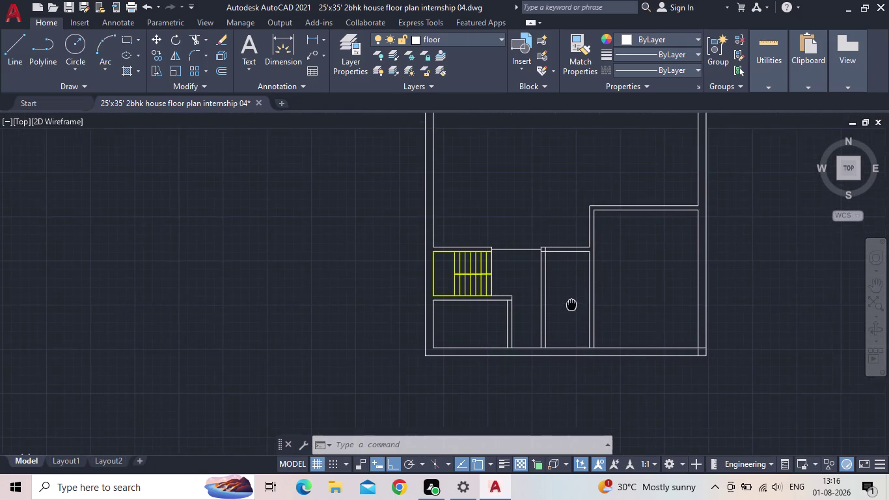
middle_drag(565, 304, 564, 304)
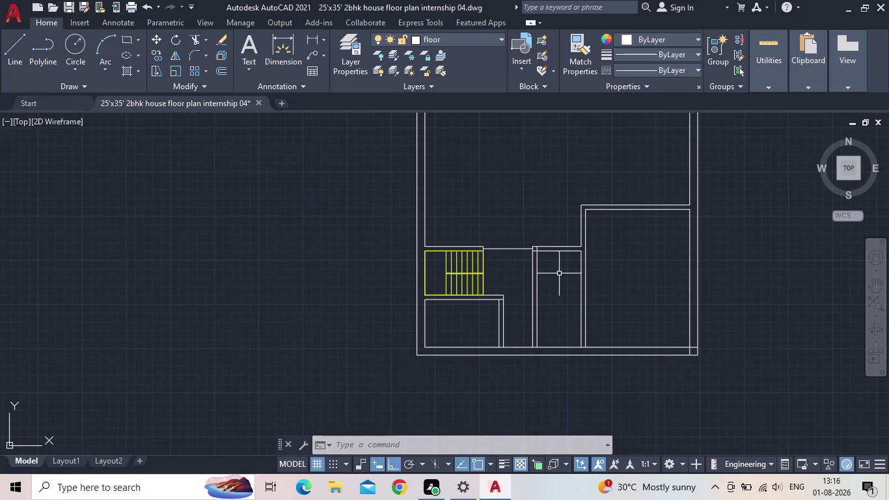
middle_drag(556, 277, 505, 294)
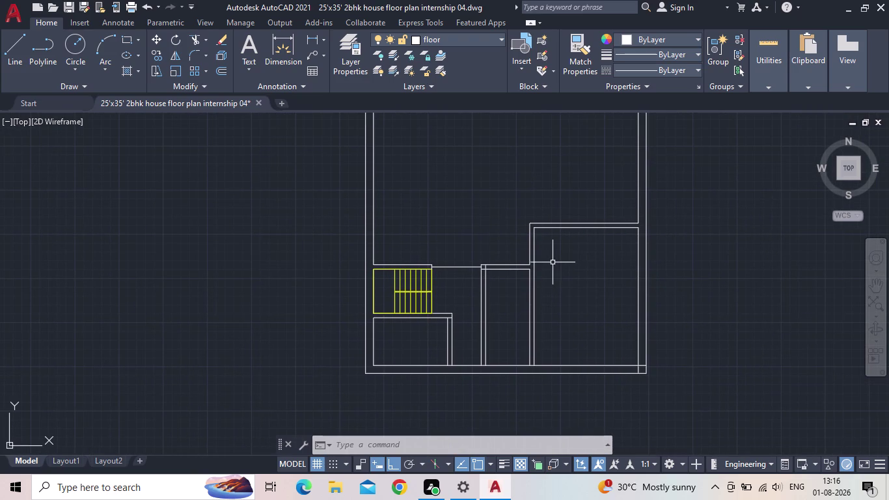
Pan up to the top rooms and start the Offset command.
middle_drag(557, 254, 562, 294)
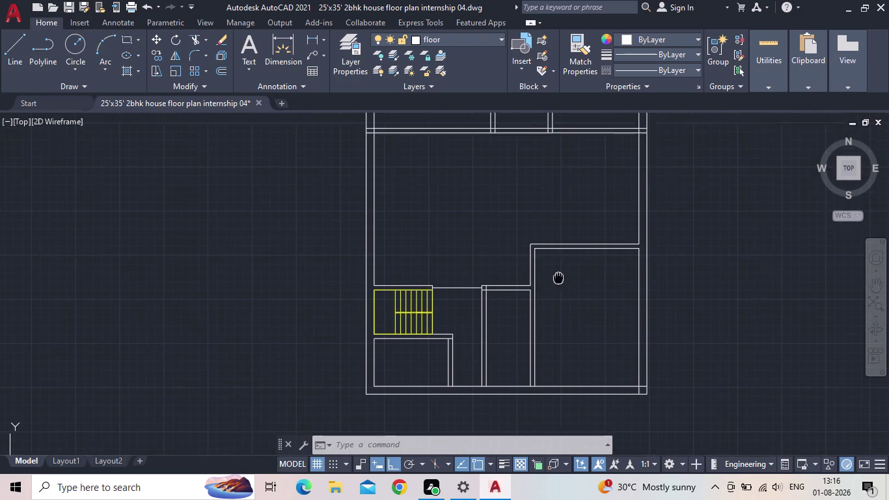
middle_drag(561, 294, 610, 322)
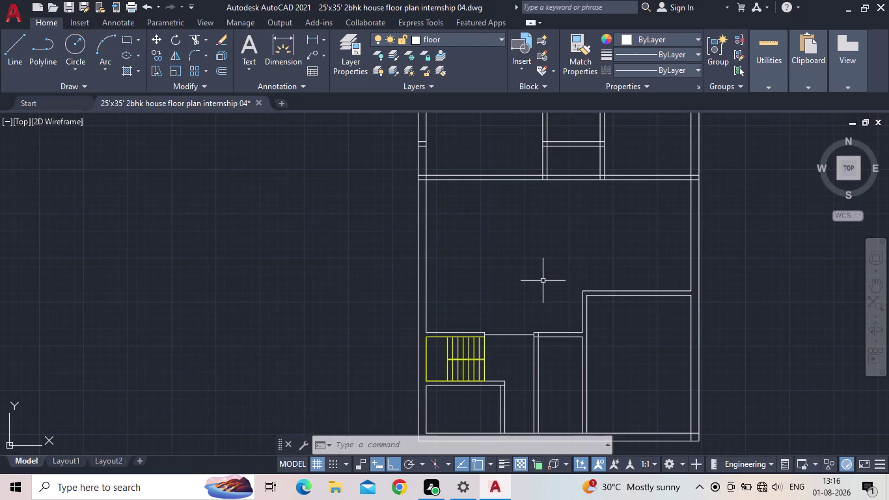
middle_drag(506, 267, 544, 343)
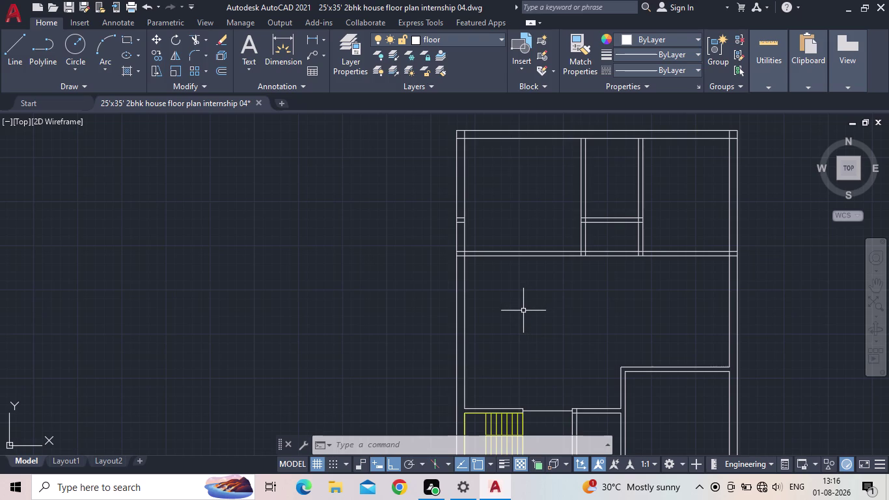
scroll(up, 3)
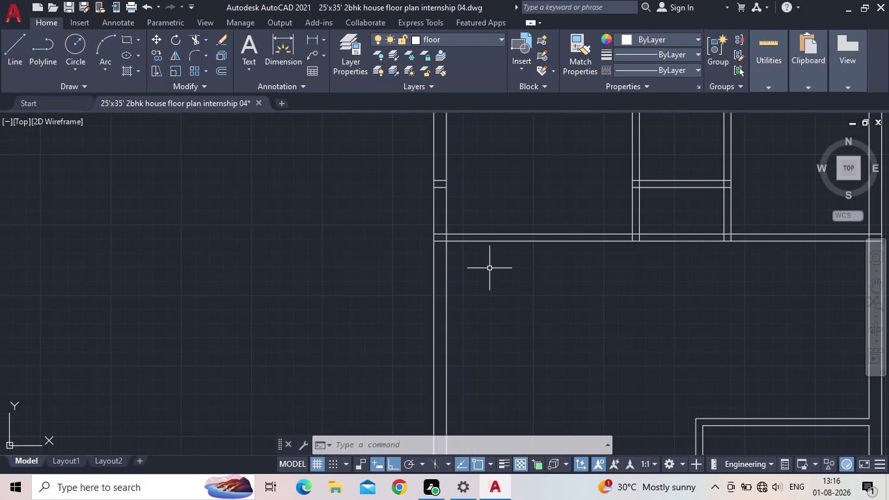
key(o)
key(Return)
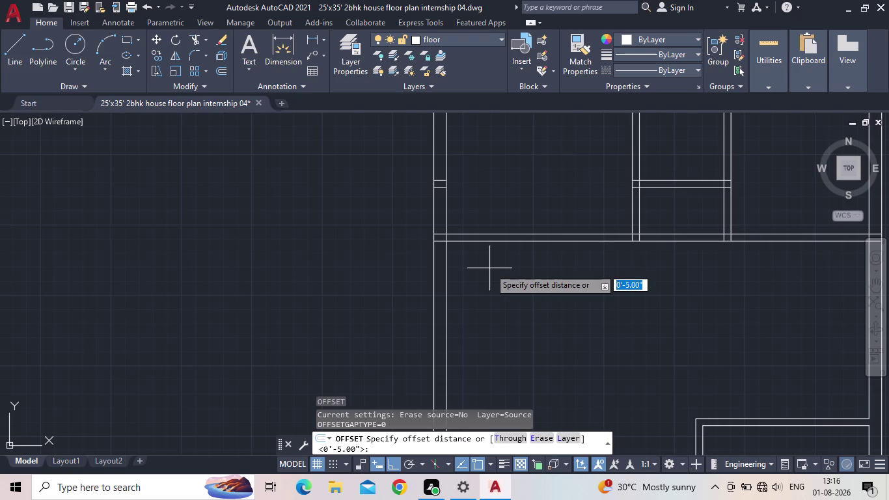
Offset the upper horizontal wall line 8' downward.
key(7)
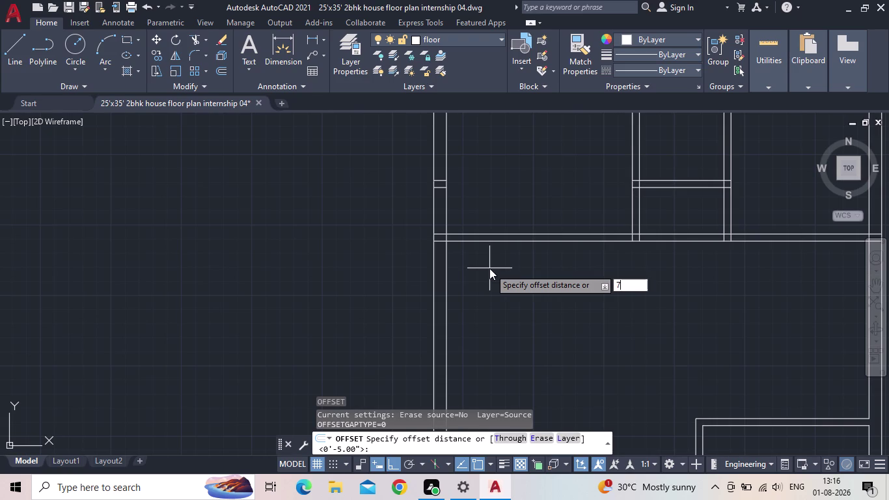
key(BackSpace)
key(8)
key(apostrophe)
key(Return)
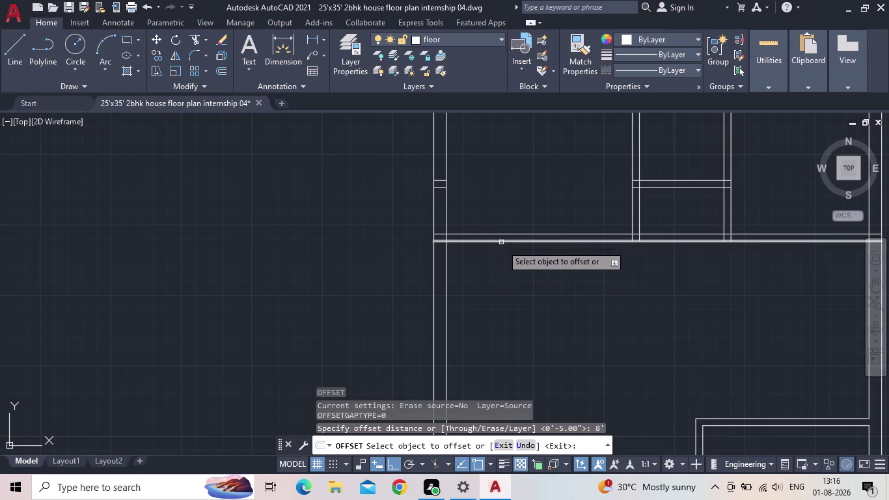
click(500, 241)
middle_drag(517, 335, 535, 243)
scroll(down, 3)
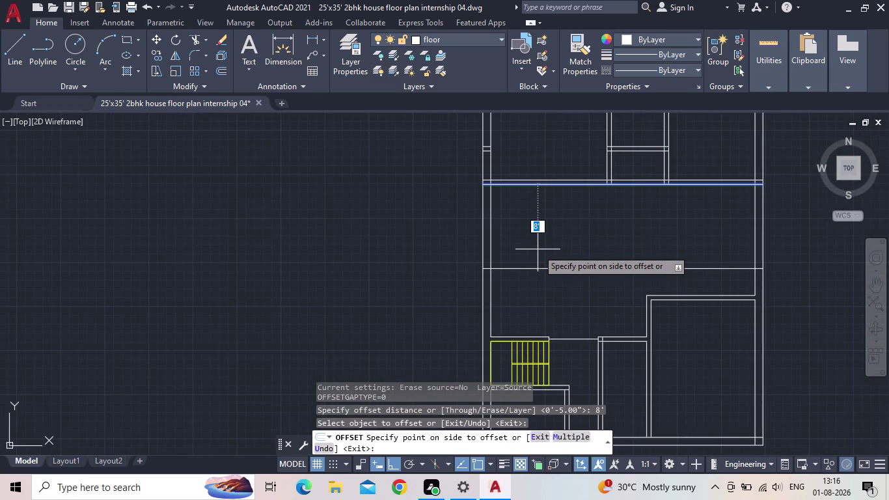
click(538, 249)
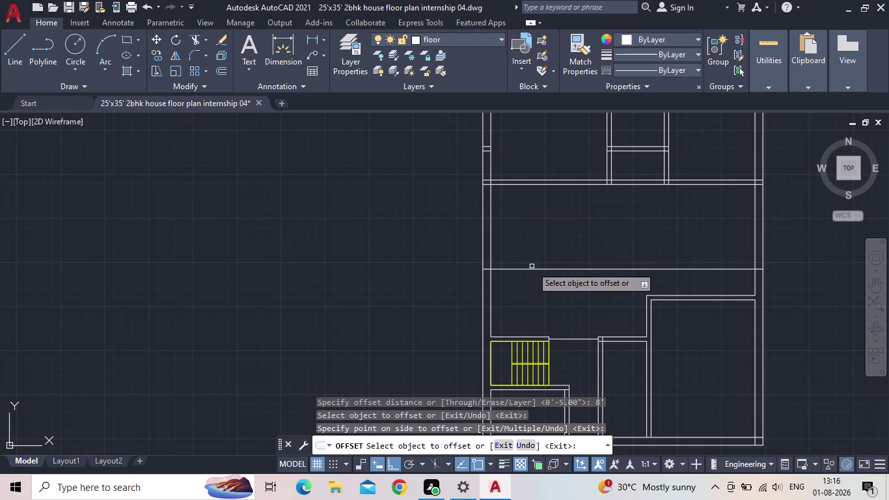
key(Escape)
Offset the new wall line 5" to form a double-line wall.
key(o)
key(Return)
text(5)
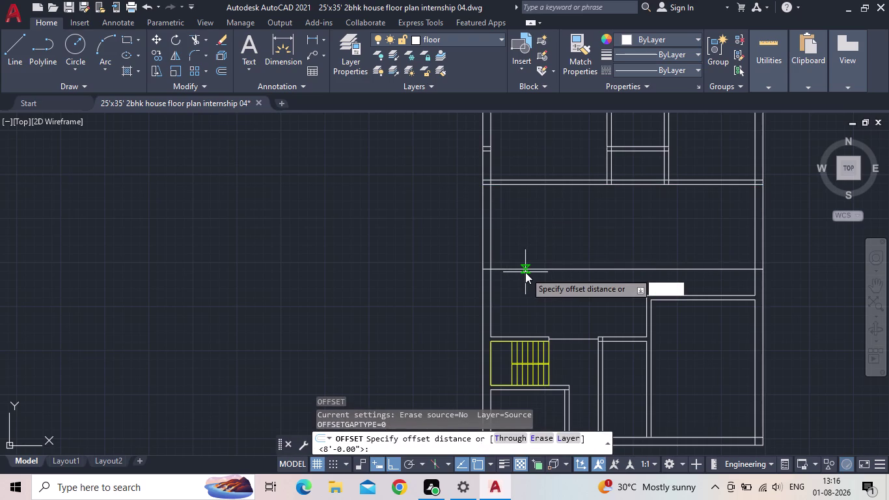
text(")
key(Return)
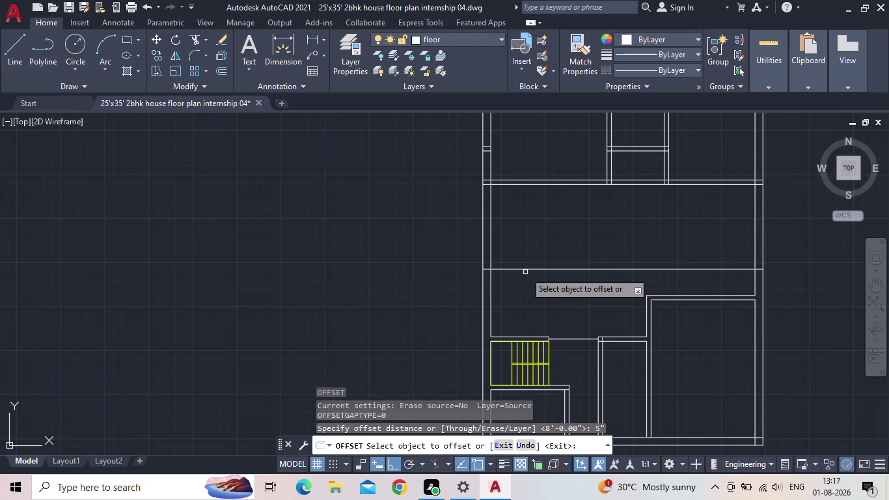
click(527, 269)
click(526, 290)
key(Escape)
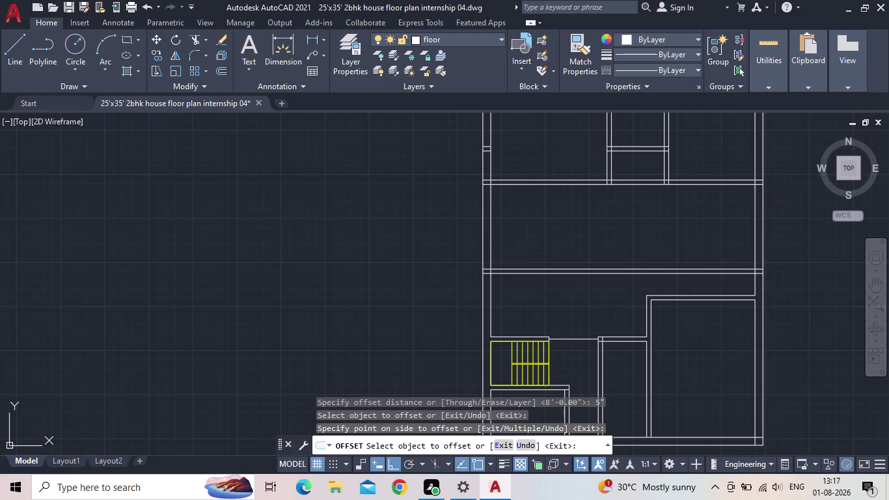
middle_drag(505, 298, 499, 274)
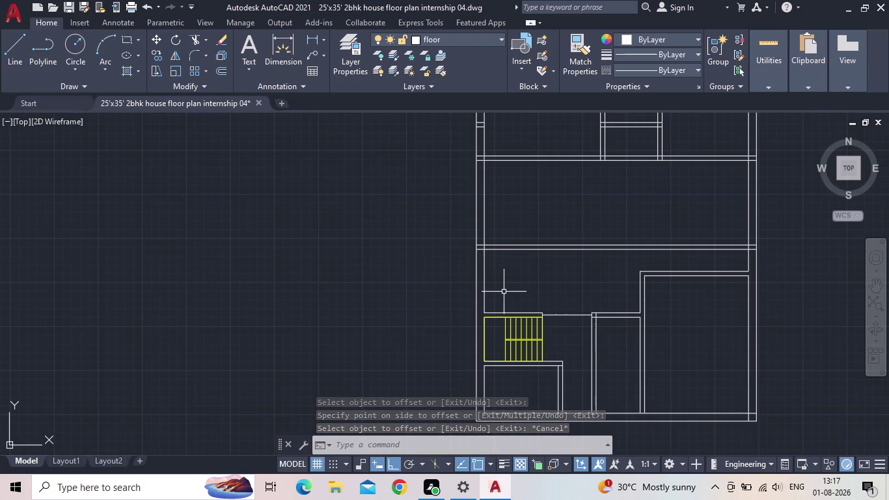
scroll(up, 3)
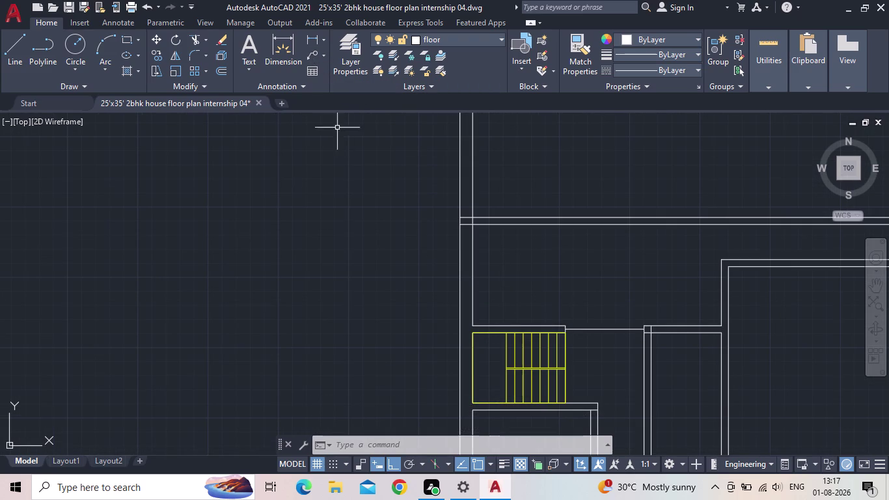
click(308, 40)
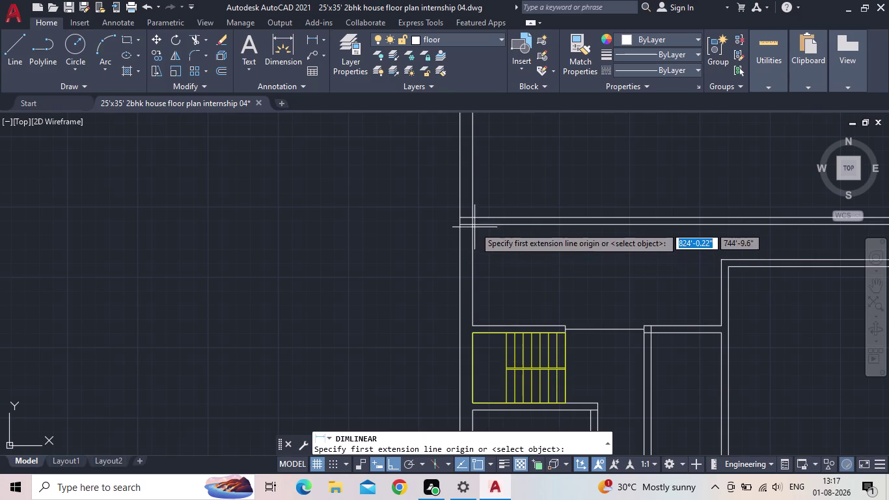
drag(474, 225, 474, 236)
click(473, 326)
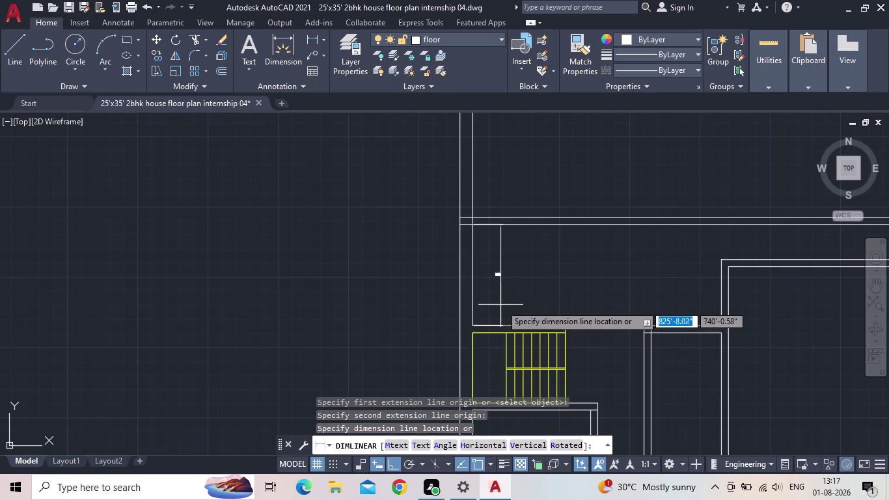
scroll(up, 3)
scroll(up, 3)
scroll(down, 3)
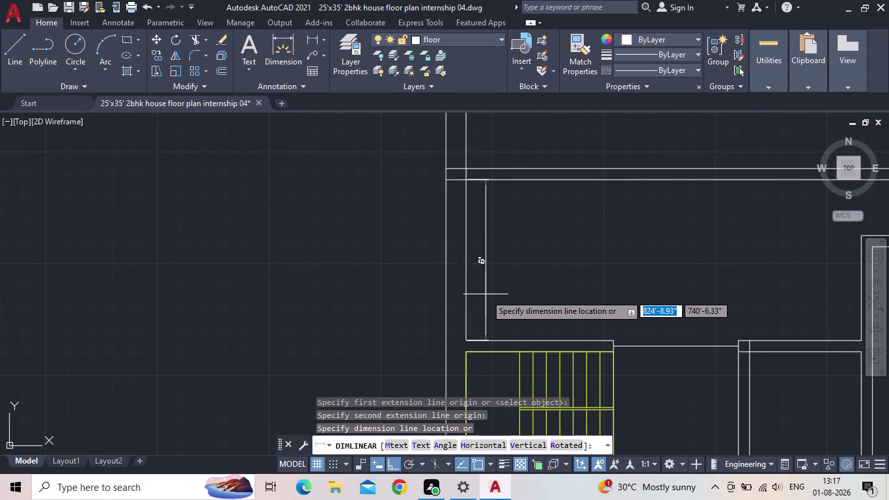
key(Escape)
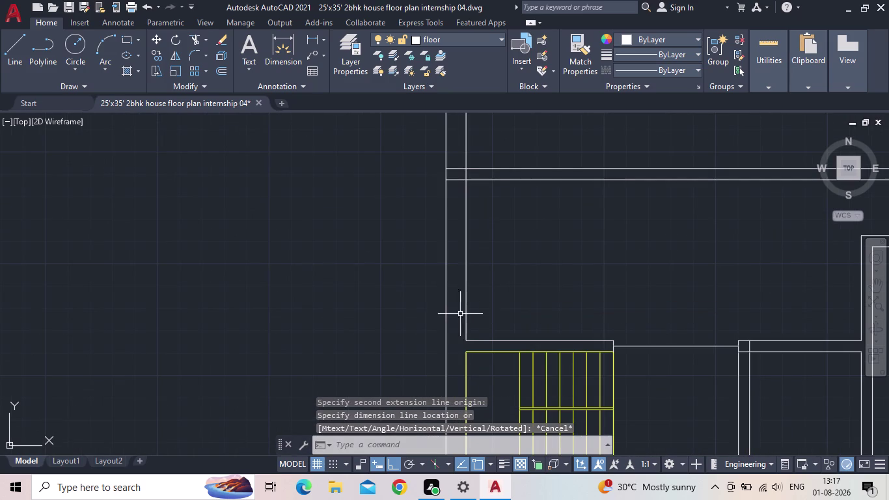
scroll(down, 3)
middle_drag(485, 298, 486, 278)
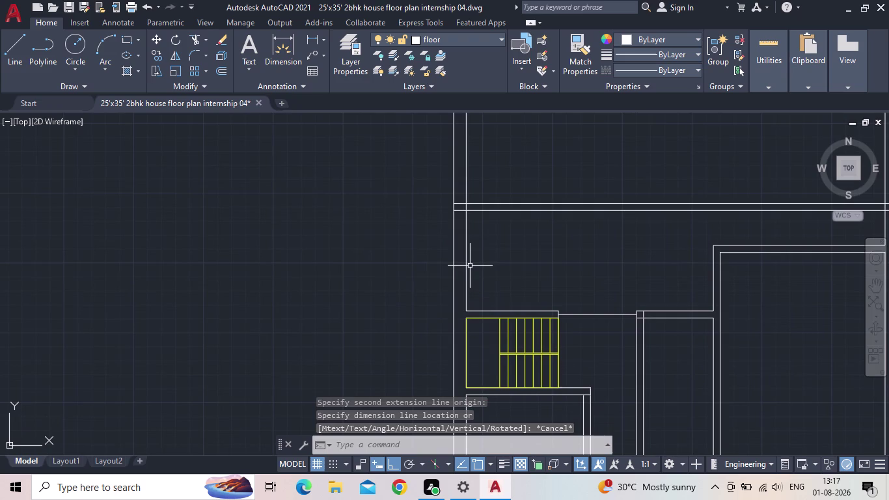
middle_drag(491, 243, 446, 232)
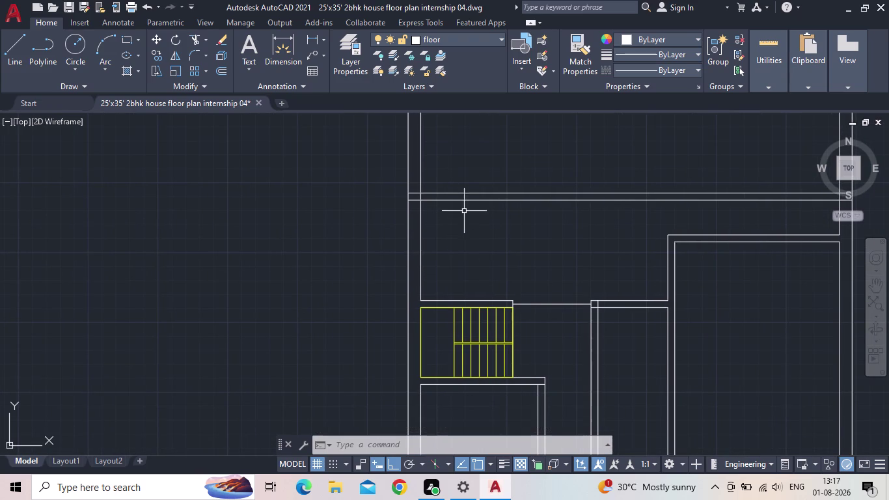
scroll(down, 3)
middle_drag(505, 230, 467, 340)
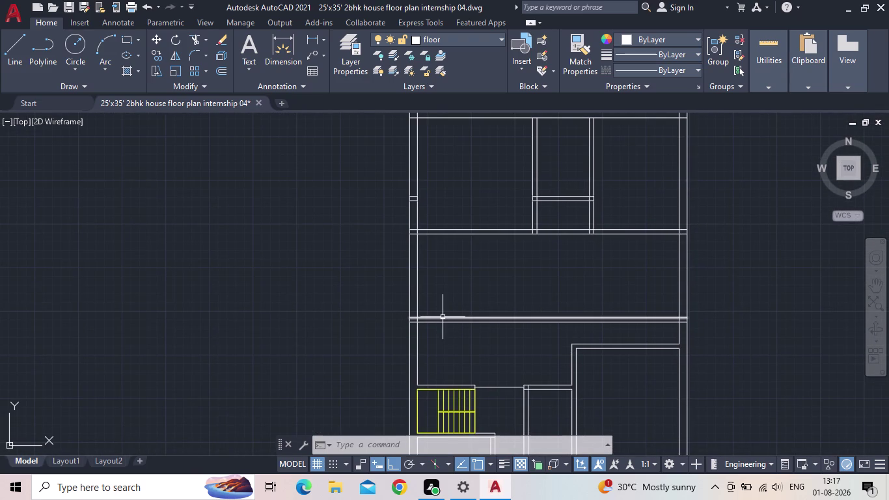
key(o)
key(Return)
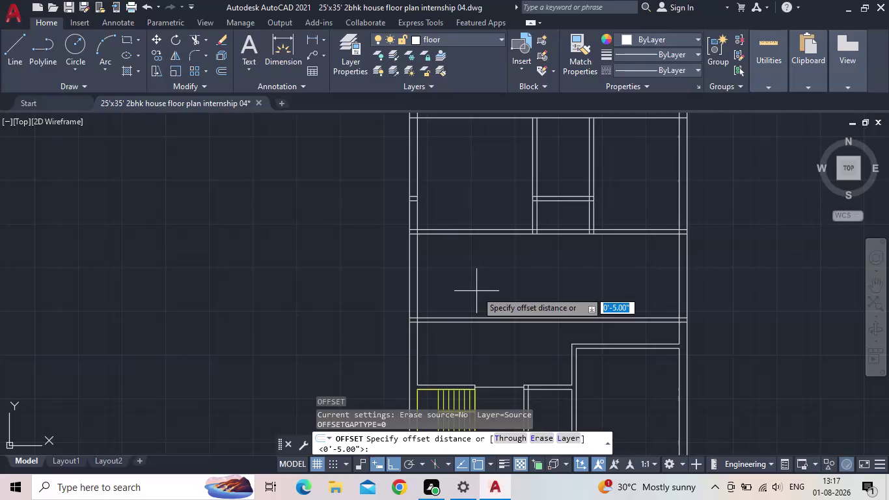
Offset the left inner wall line 6'10" inward to place the new wall.
middle_drag(466, 371, 466, 369)
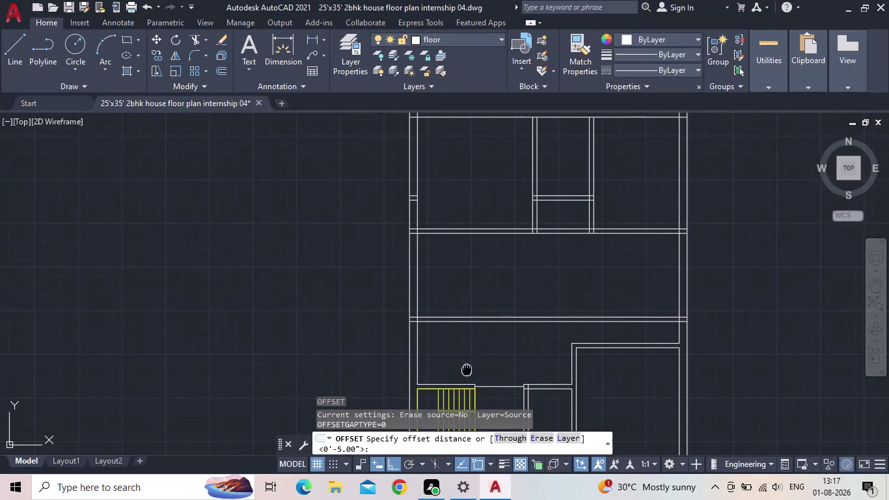
middle_drag(466, 368, 471, 353)
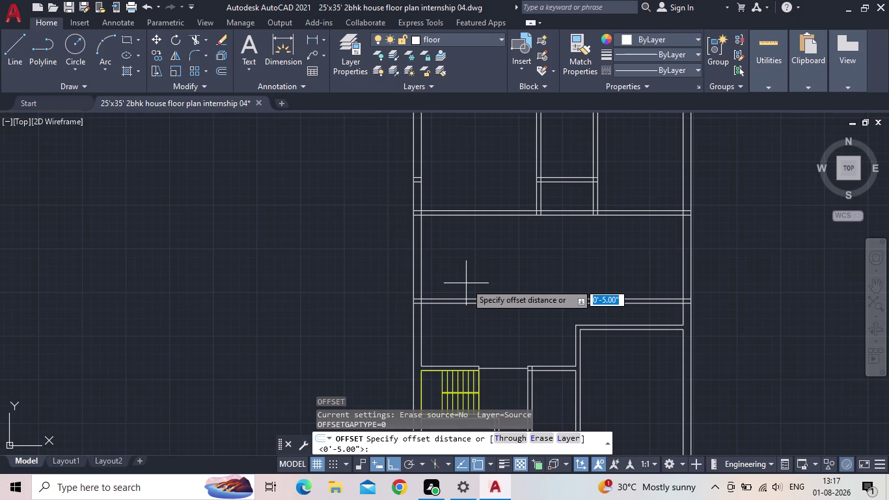
key(6)
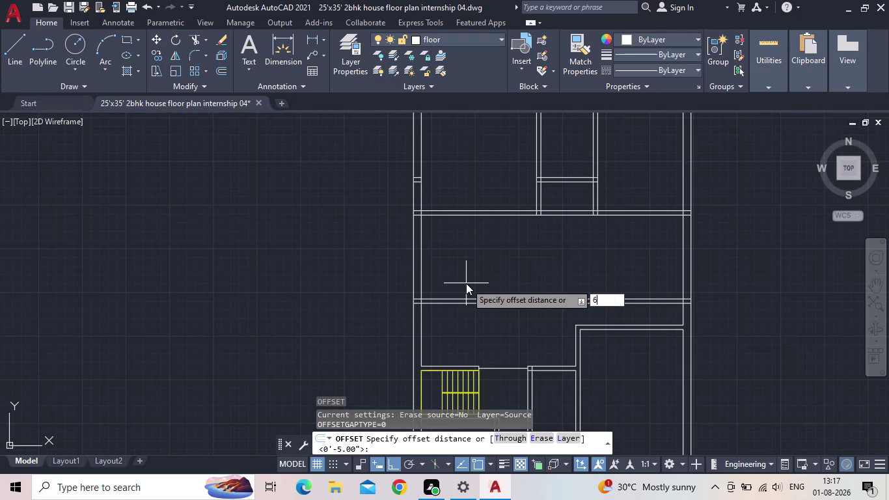
text('10)
text(")
key(Return)
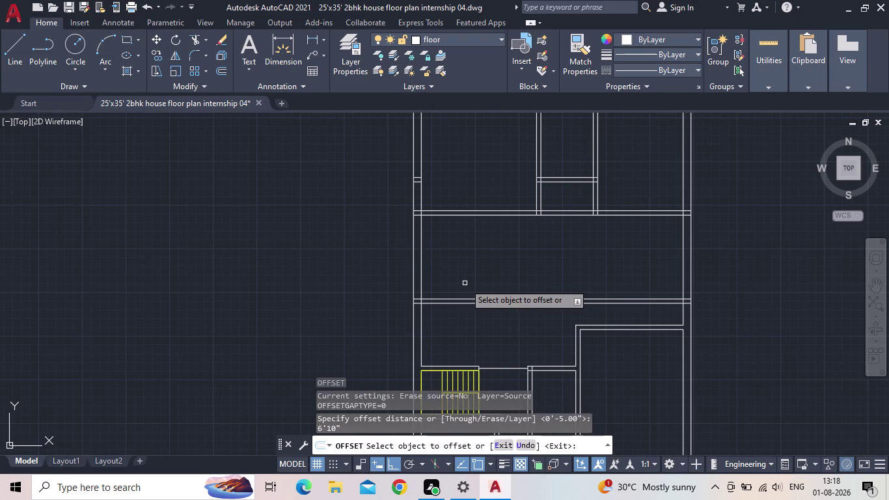
click(420, 281)
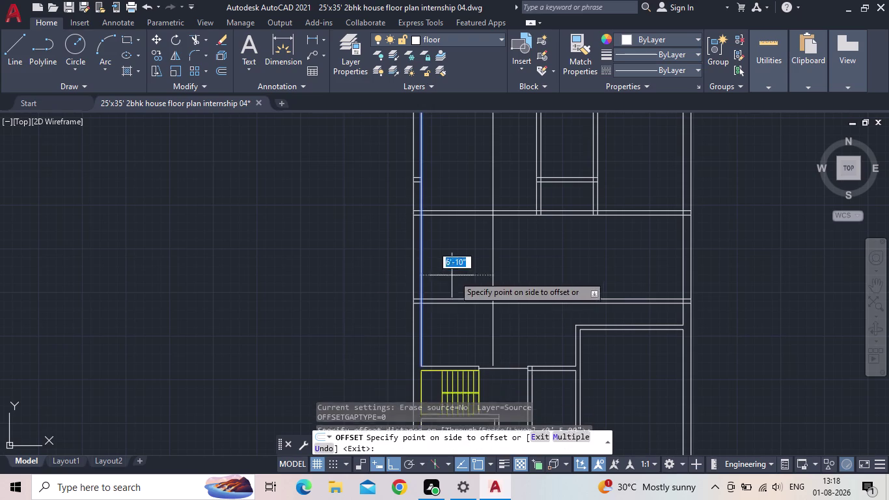
click(504, 274)
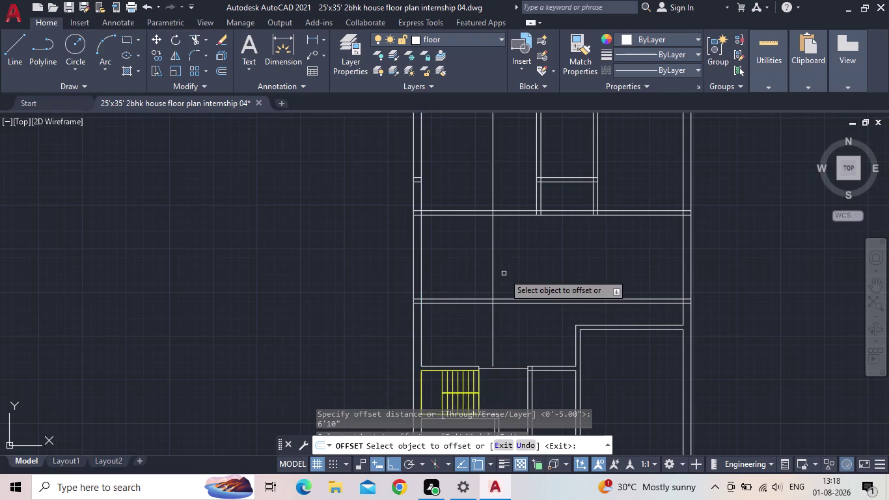
key(Escape)
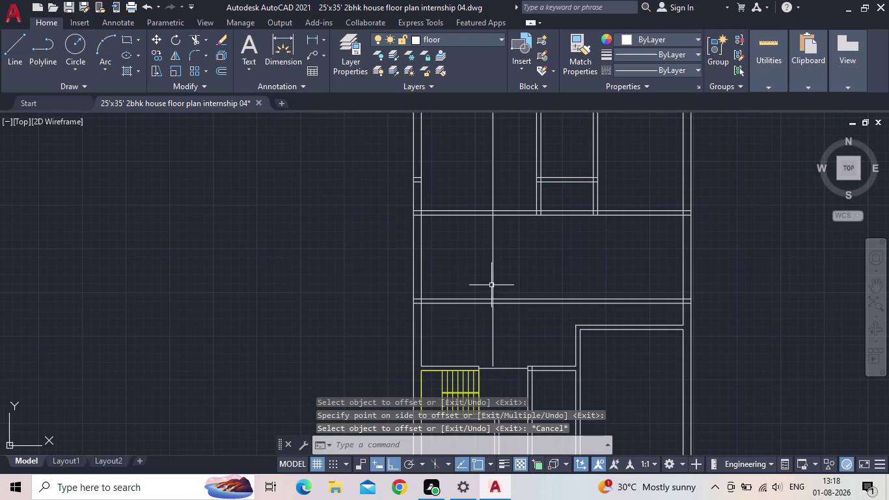
middle_drag(517, 279, 510, 279)
scroll(up, 3)
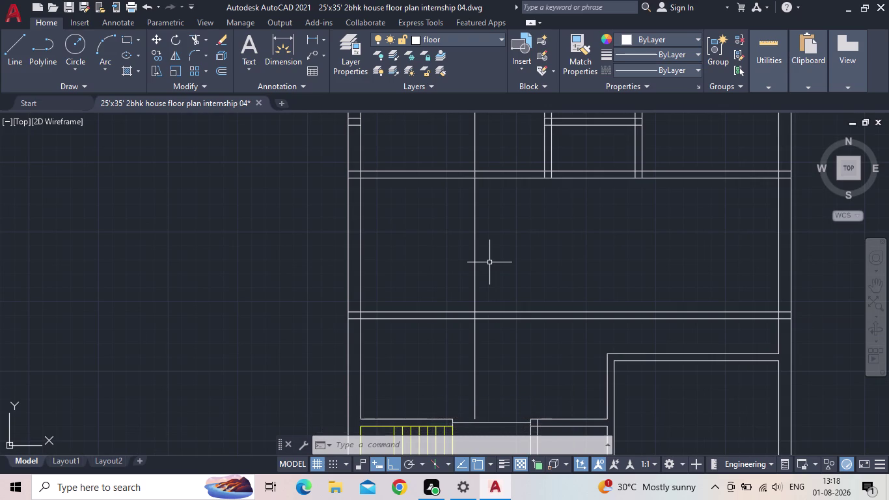
Offset the new wall line by 5" to give the wall its thickness.
key(o)
key(Return)
text(5)
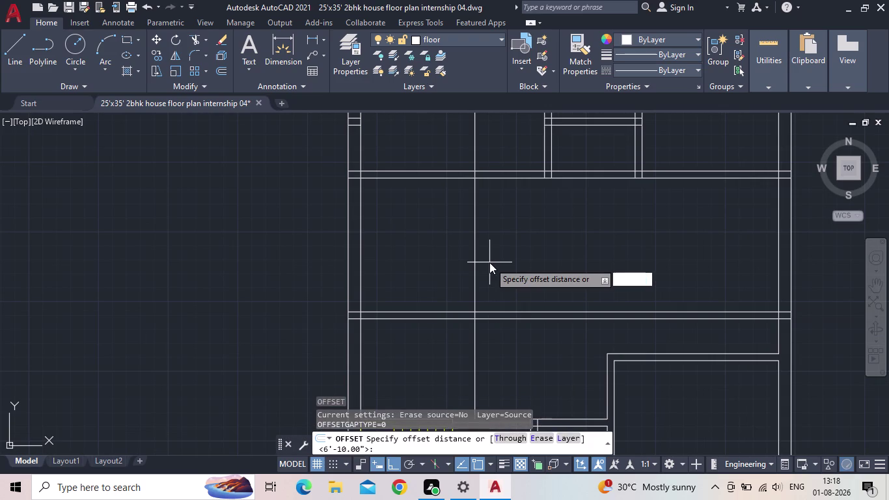
text(")
key(Return)
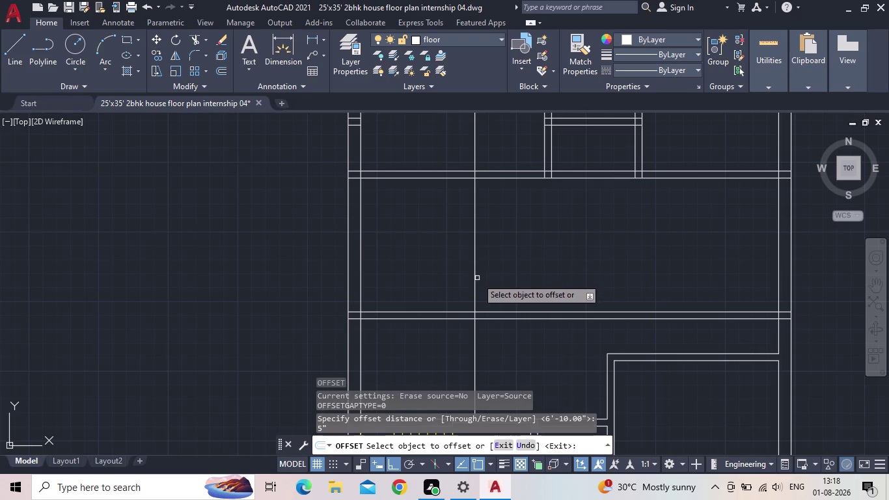
click(477, 278)
click(474, 283)
click(497, 277)
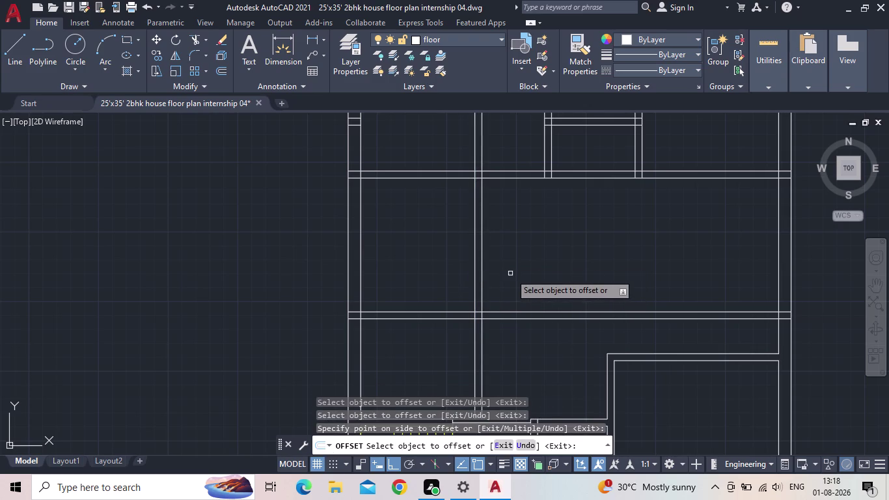
key(Escape)
scroll(down, 3)
middle_drag(495, 265, 435, 258)
scroll(up, 3)
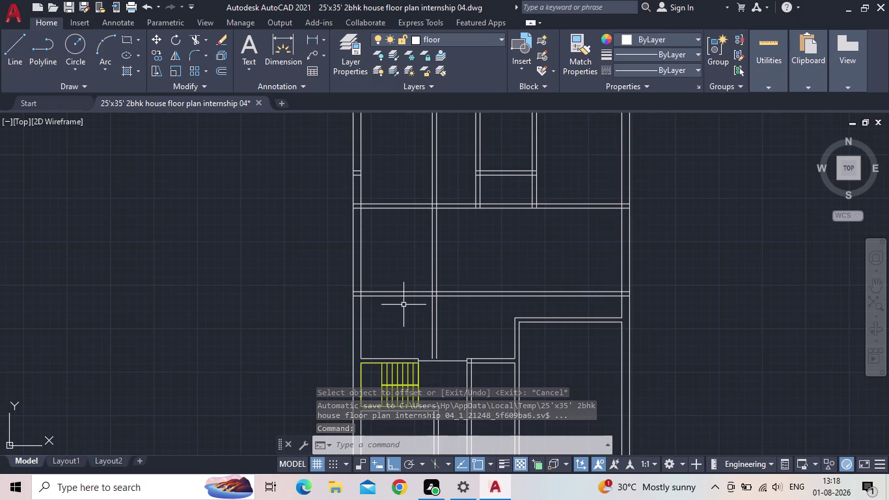
middle_drag(404, 261, 375, 330)
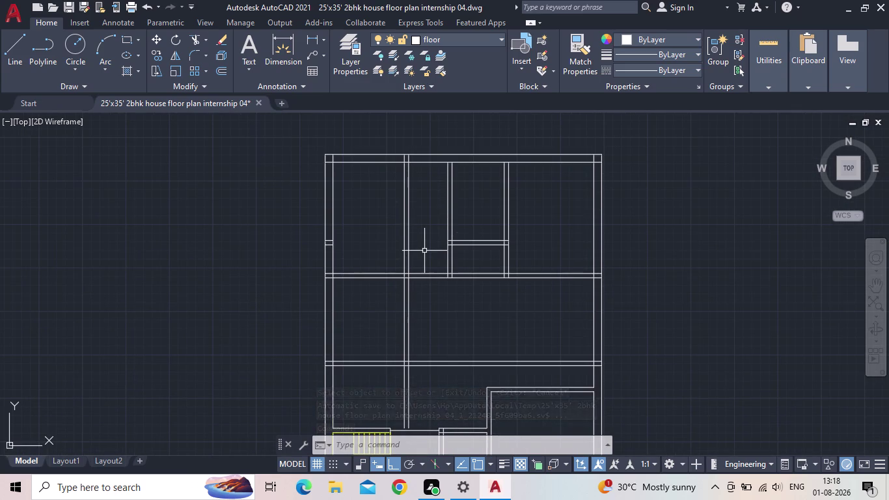
Trim the new wall's overlapping segments with a TR fence, then zoom to check the junctions.
key(t)
key(r)
key(space)
click(419, 250)
click(394, 242)
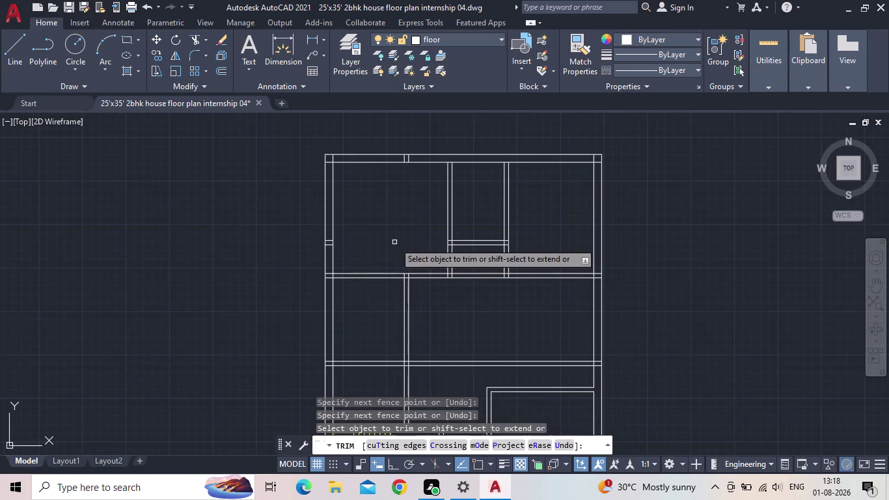
scroll(down, 3)
key(Escape)
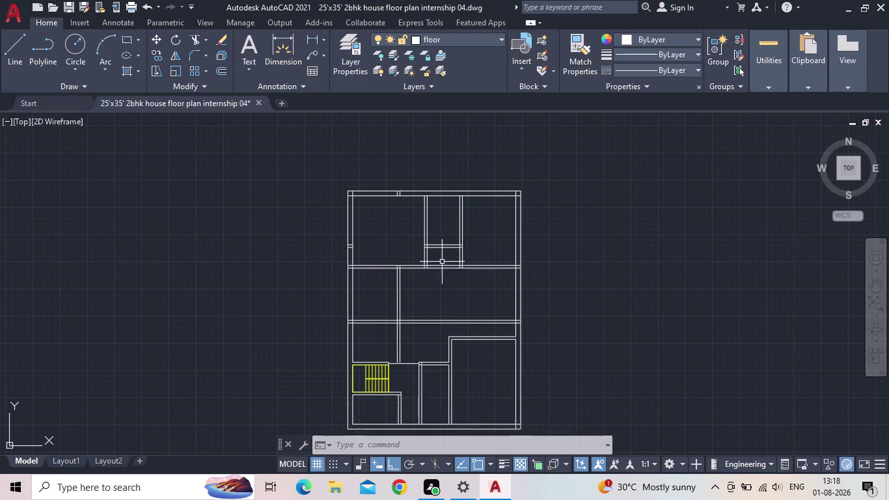
scroll(up, 3)
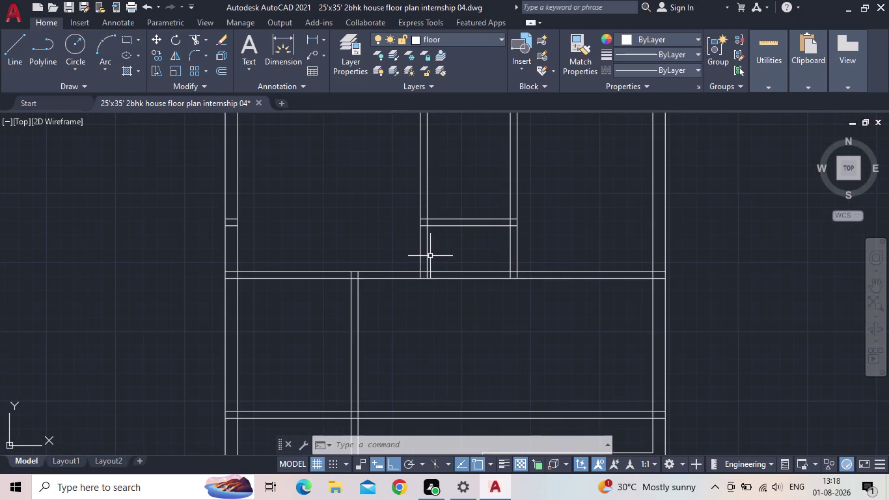
scroll(up, 3)
scroll(down, 3)
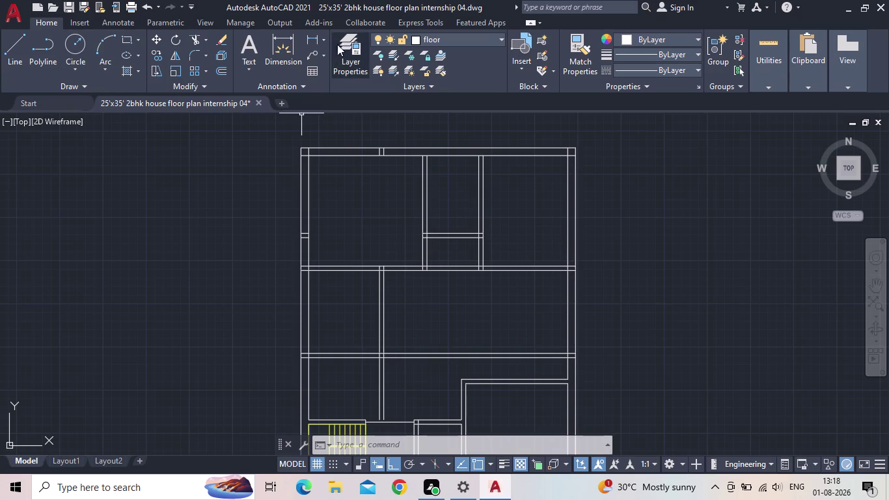
Start a linear dimension from the top-left corner, then cancel it unfinished.
click(308, 39)
click(310, 153)
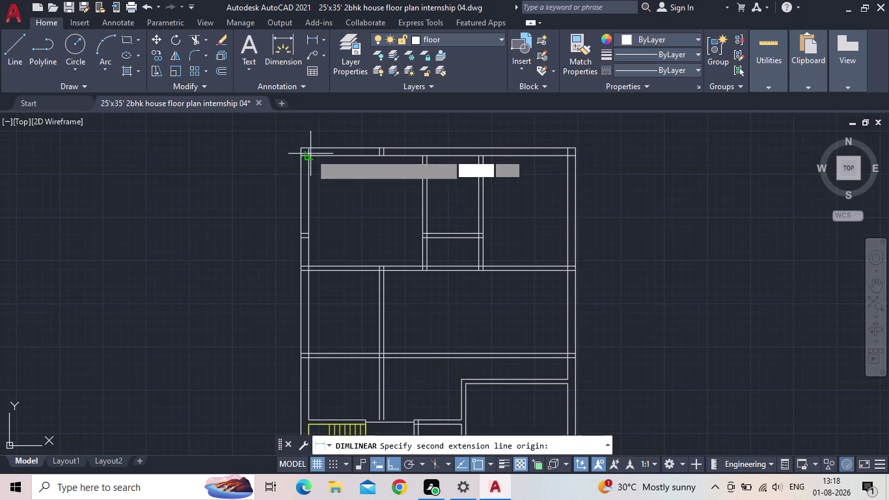
click(420, 159)
scroll(up, 3)
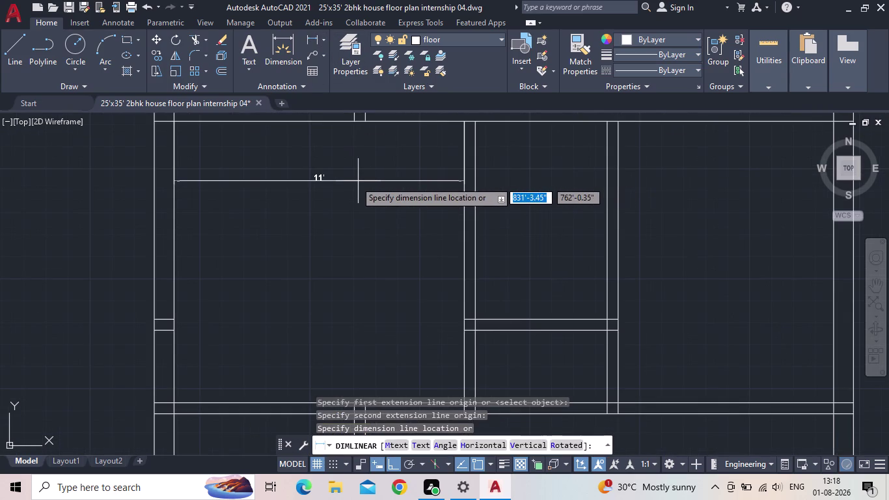
key(Escape)
scroll(down, 3)
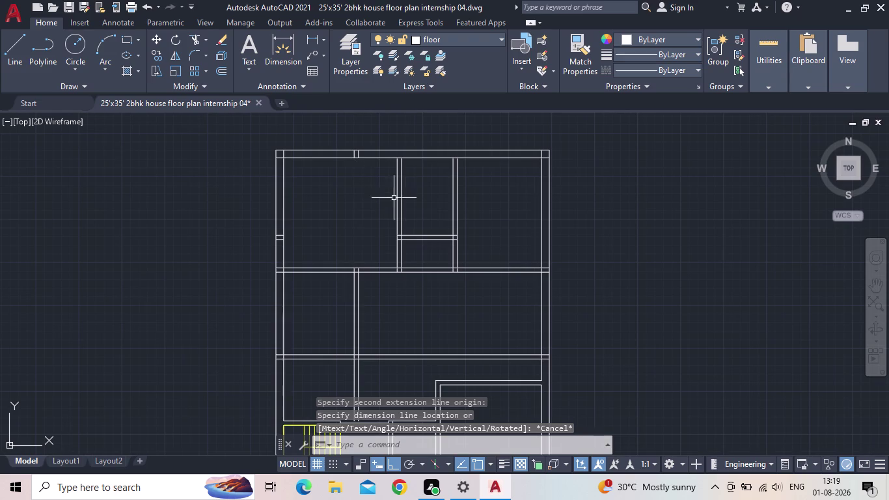
Window-select and delete the H-shaped partition lines in the upper rooms.
click(486, 249)
click(363, 216)
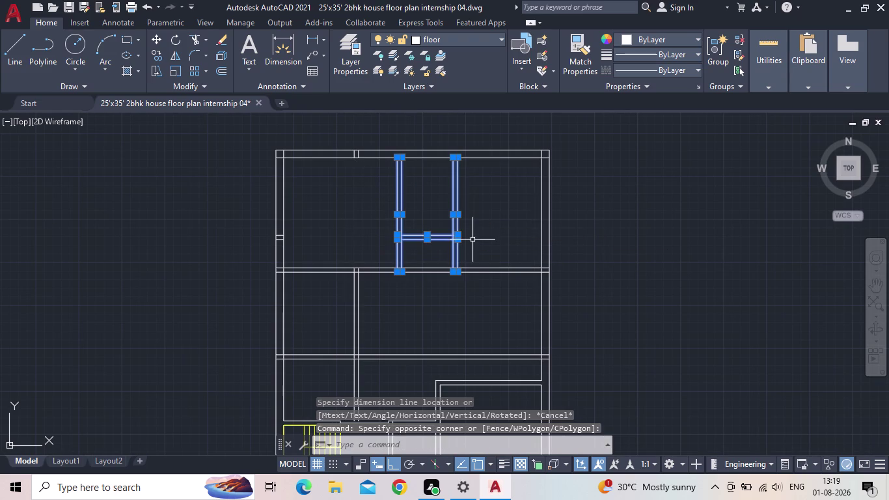
key(Delete)
middle_drag(370, 233, 454, 243)
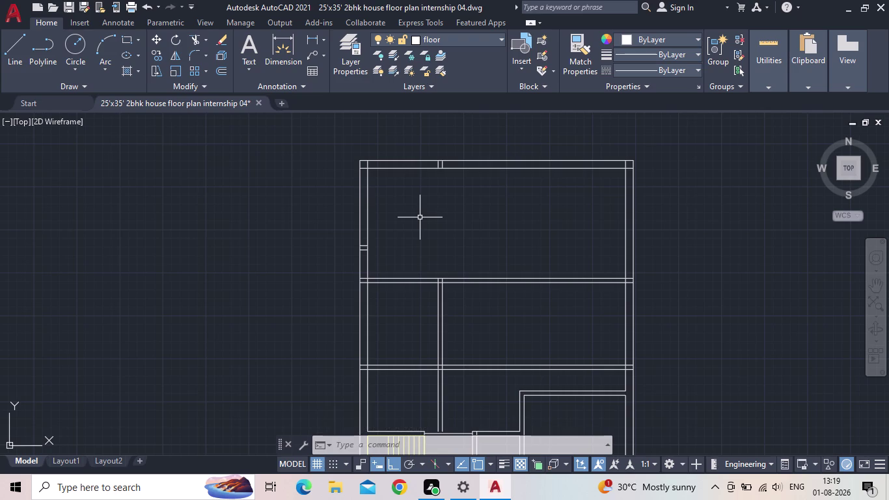
Offset the wall line 9'10" to the right.
key(o)
key(Return)
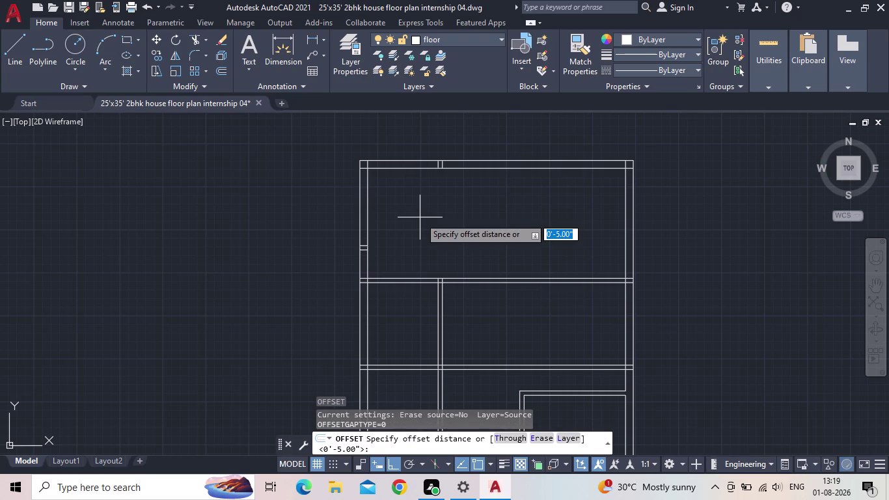
text(9')
text(10)
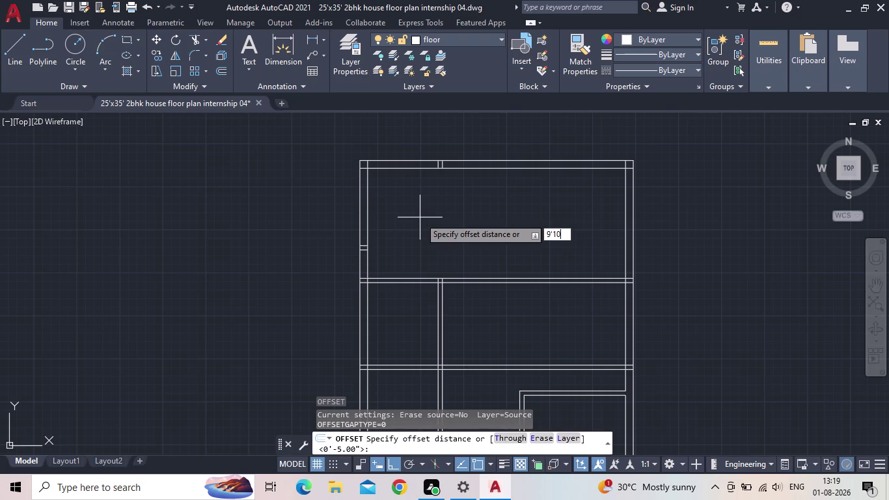
text(")
key(Return)
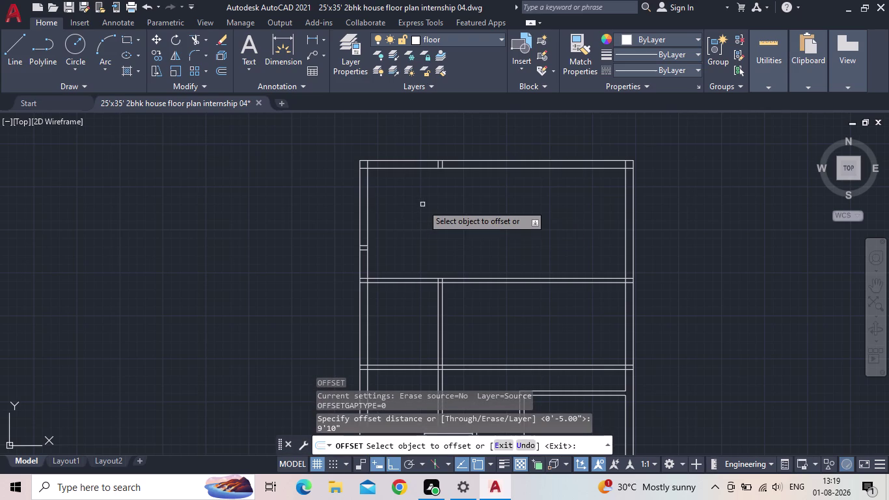
click(366, 218)
click(462, 210)
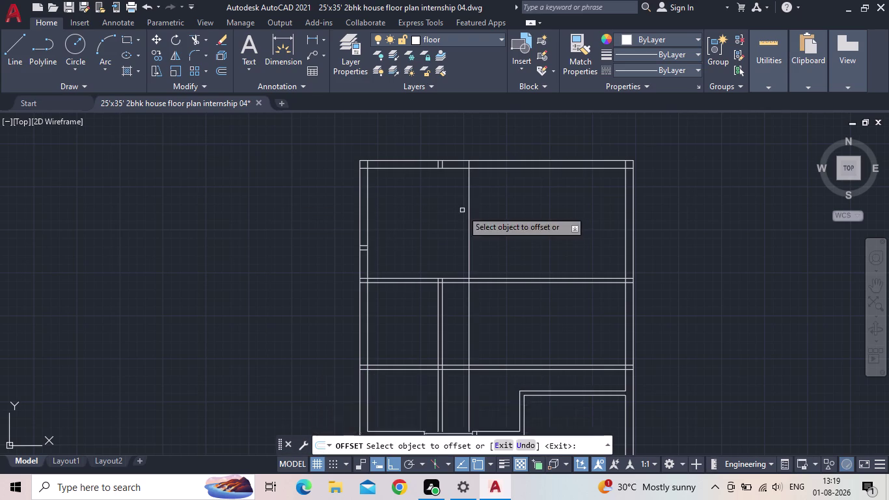
key(Escape)
Offset the new line 5" to the right to form the wall thickness.
key(o)
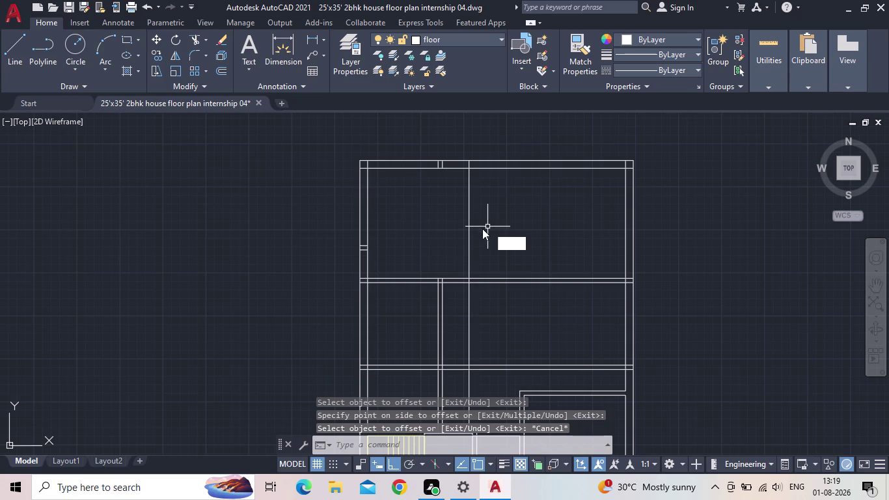
key(Return)
text(5)
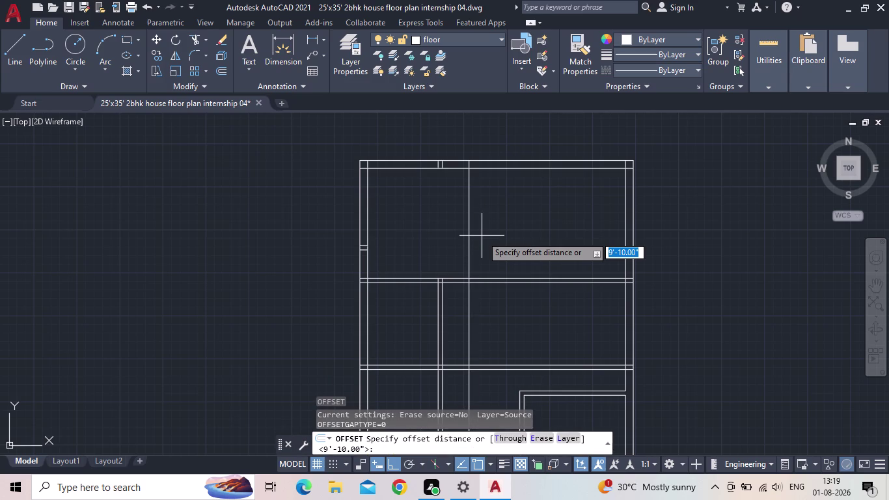
text(")
key(Return)
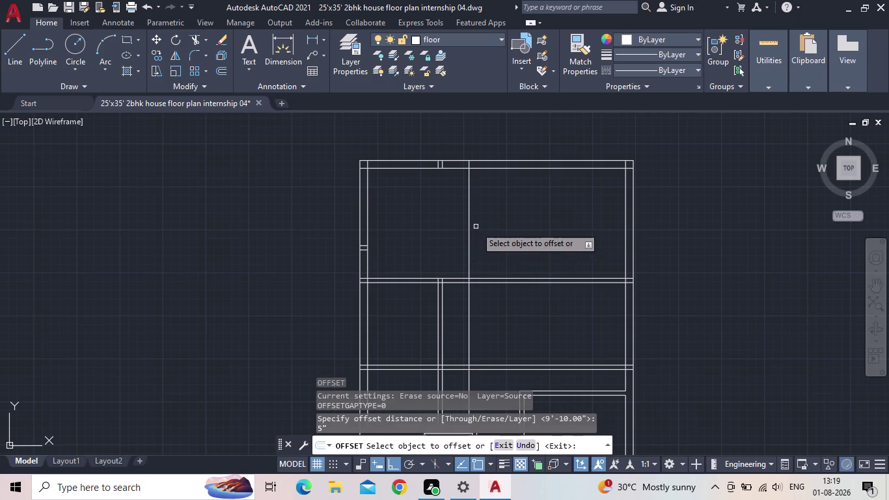
click(470, 229)
click(500, 228)
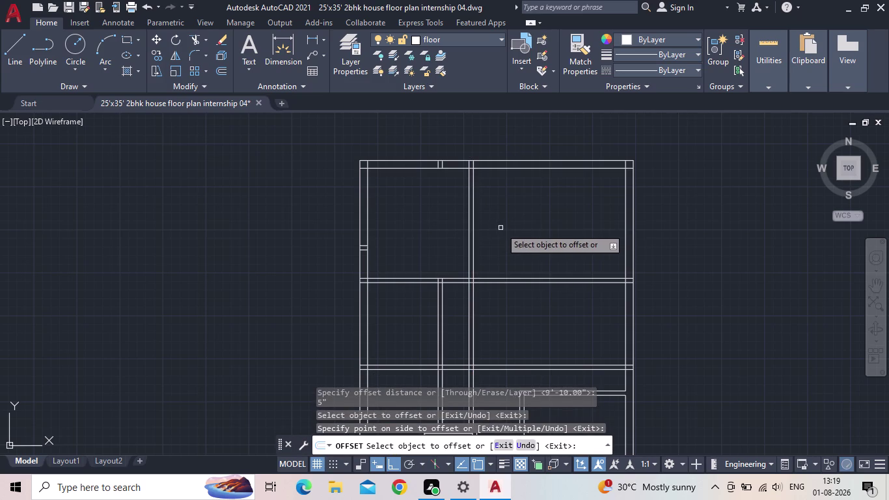
key(Escape)
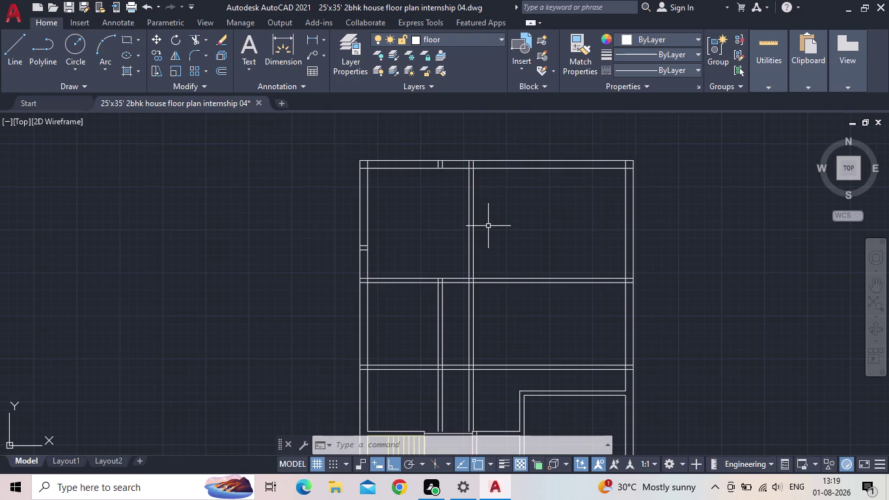
Offset the new wall's right line 4'2" to the right, correcting a mistyped distance.
key(4)
key(BackSpace)
key(o)
key(Return)
text(4')
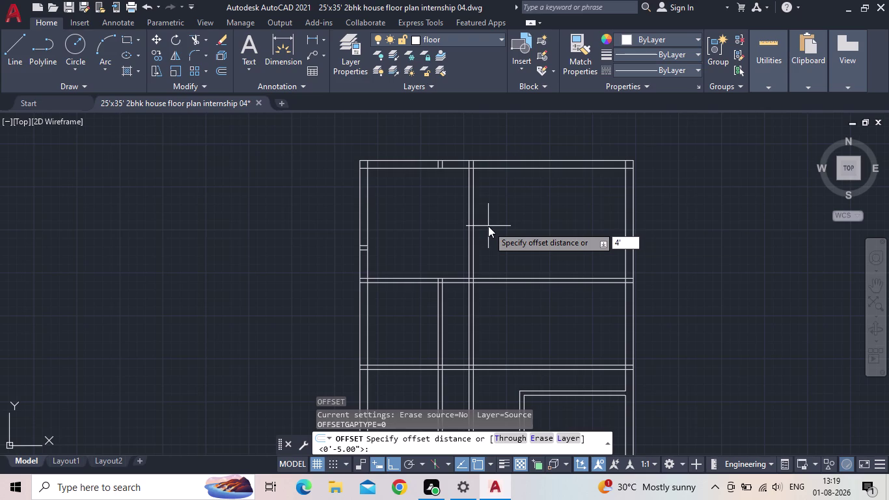
text(10")
key(BackSpace)
key(BackSpace)
key(BackSpace)
text(2")
key(Return)
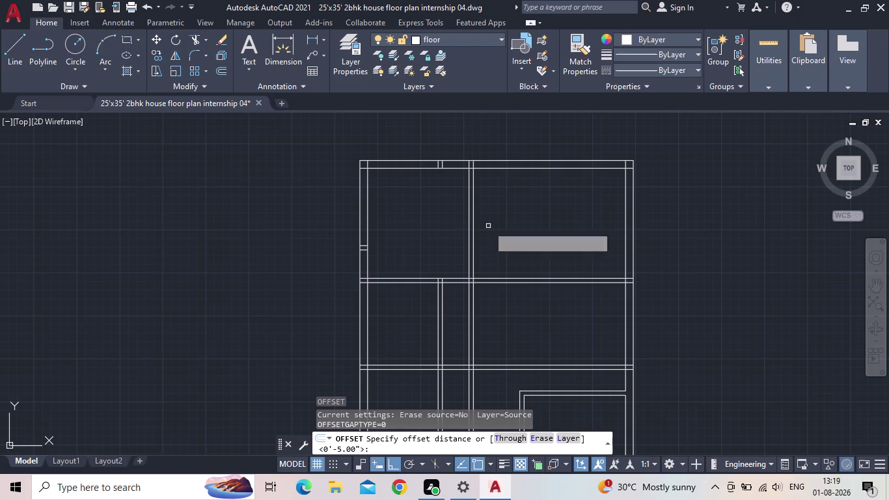
scroll(up, 3)
click(479, 216)
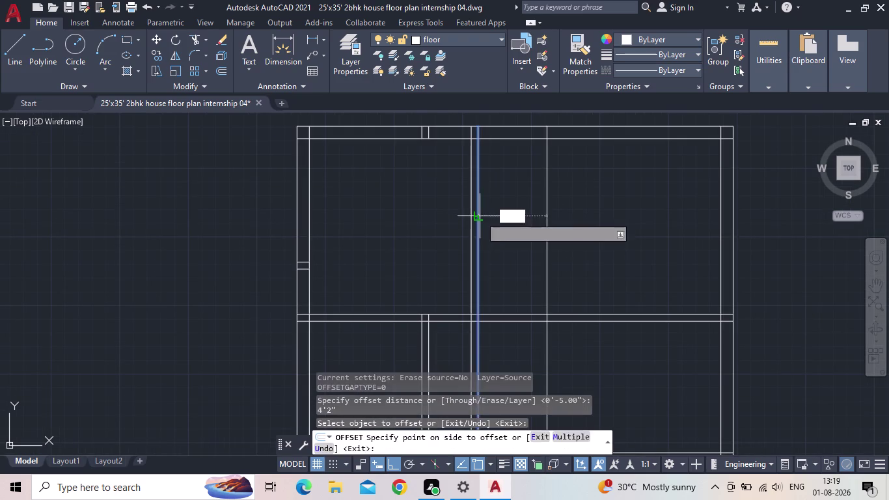
click(546, 215)
key(Escape)
Offset that copy 5" to the right to form the second wall.
key(o)
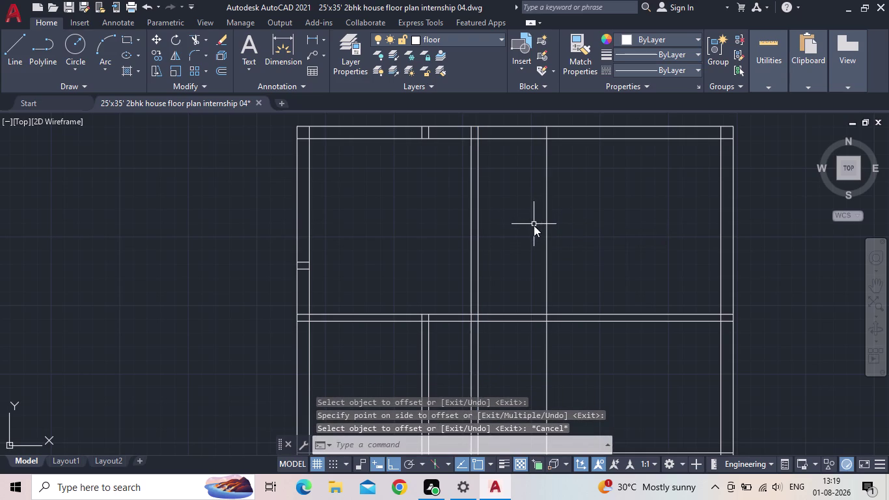
key(Return)
drag(543, 238, 582, 239)
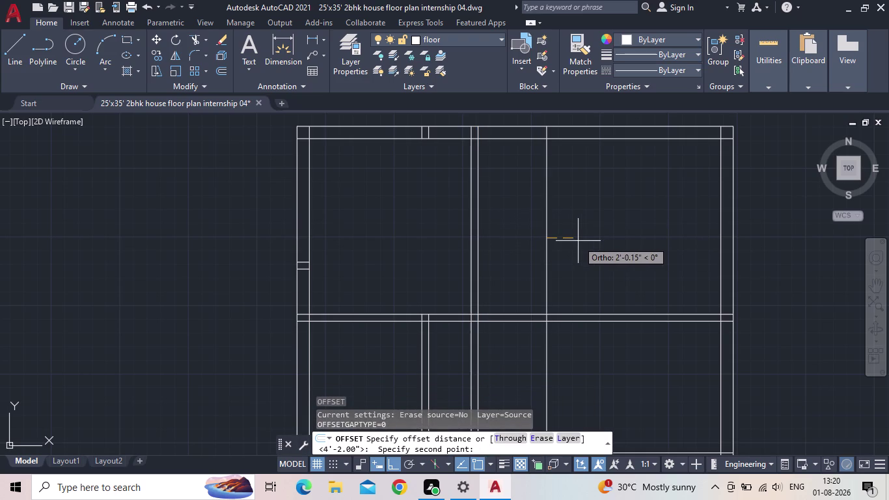
key(Escape)
key(o)
key(Return)
text(5)
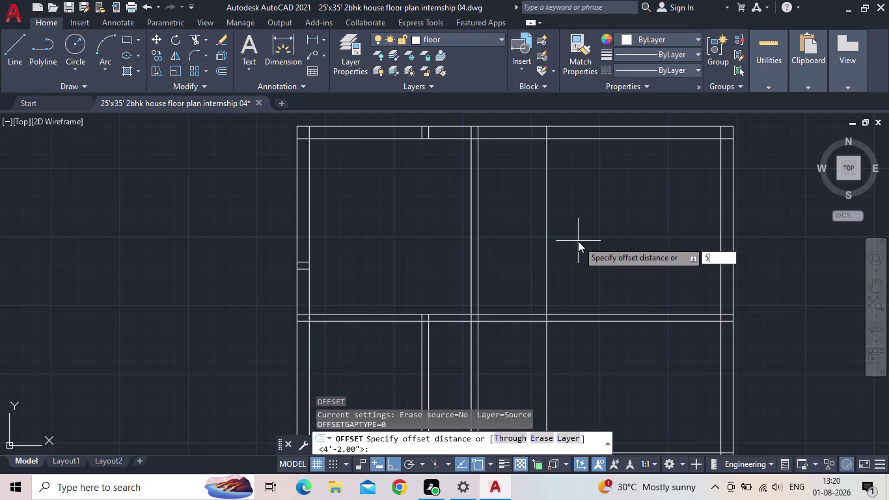
text(")
key(Return)
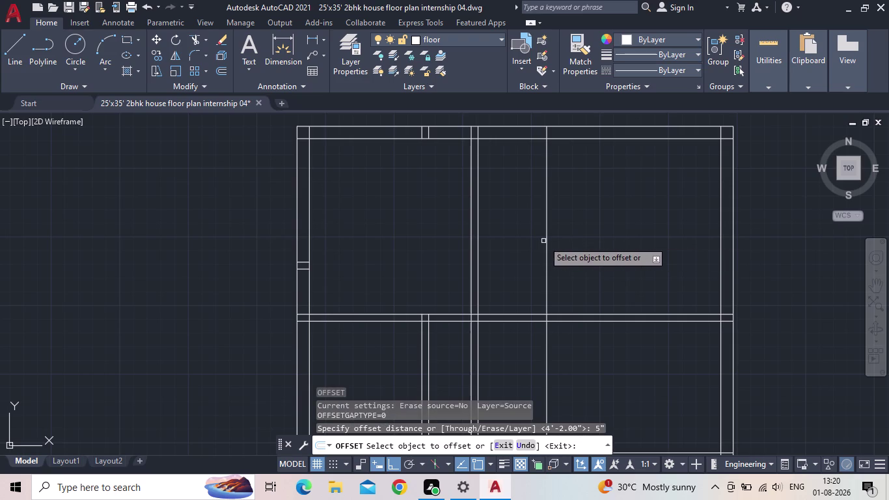
click(546, 240)
click(592, 231)
key(Escape)
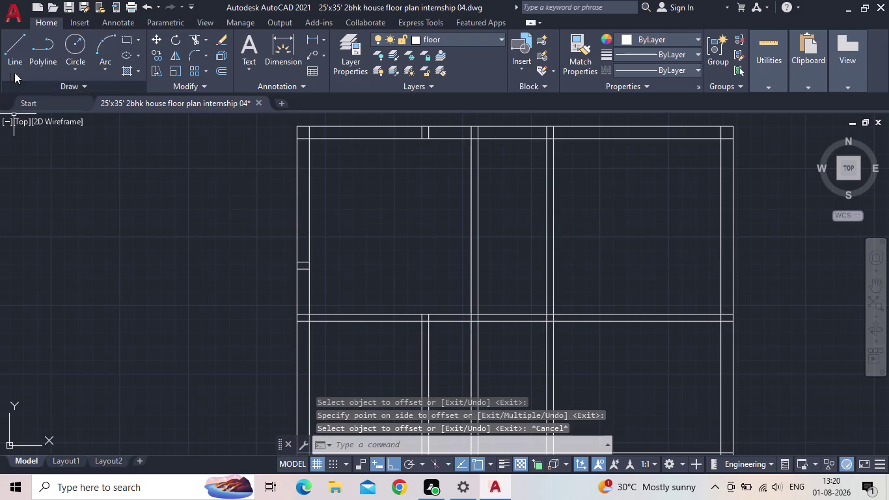
drag(308, 39, 313, 46)
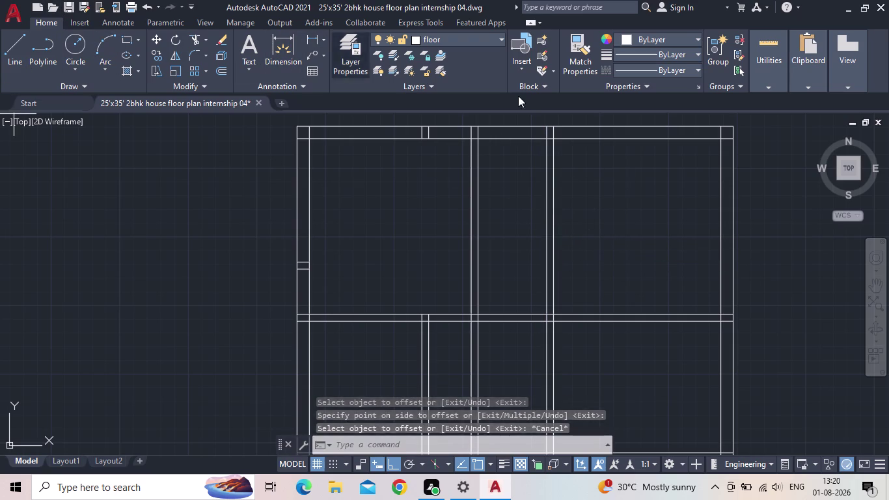
Measure the 10'2" width across the upper rooms, then cancel the trial dimension.
scroll(up, 3)
click(565, 154)
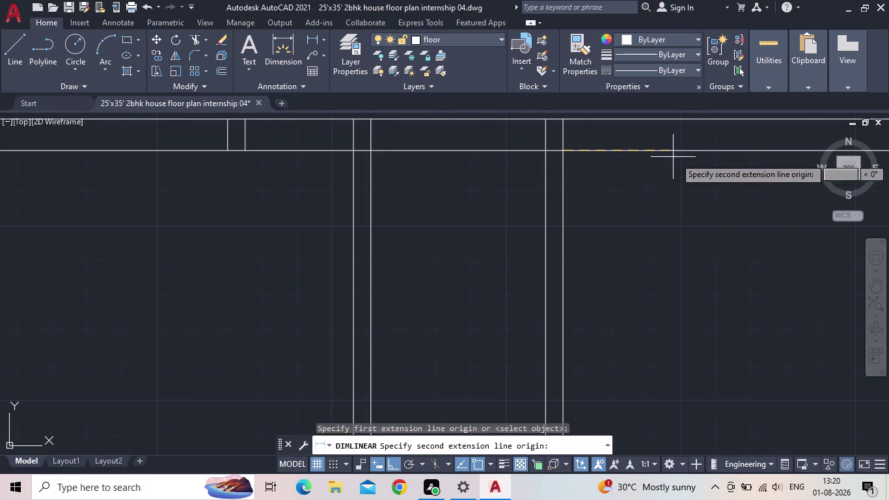
middle_drag(675, 160, 491, 164)
scroll(down, 3)
click(611, 161)
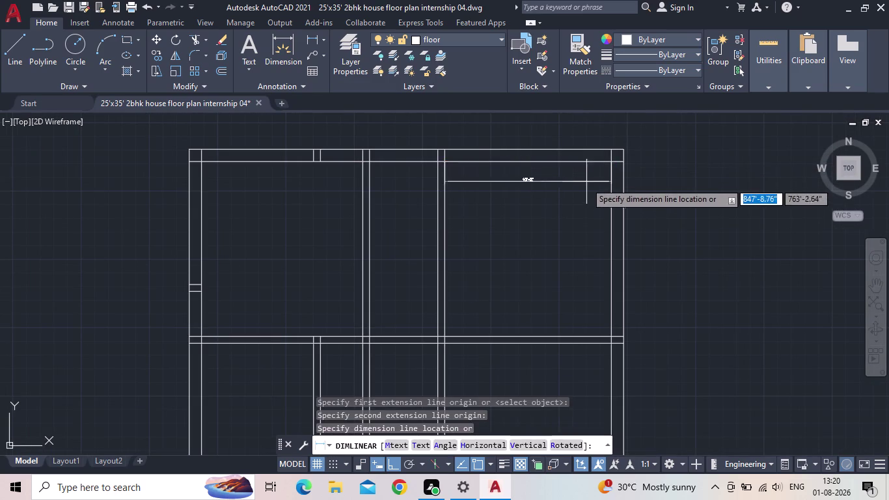
scroll(up, 3)
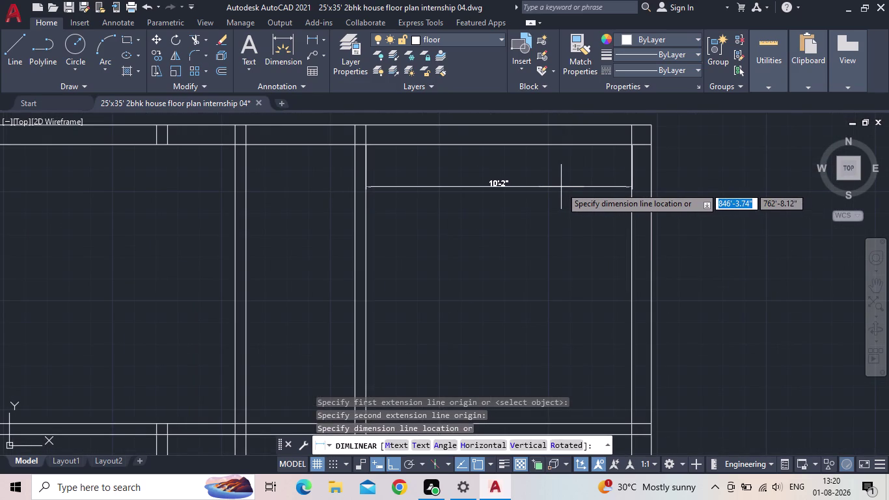
key(Escape)
scroll(down, 3)
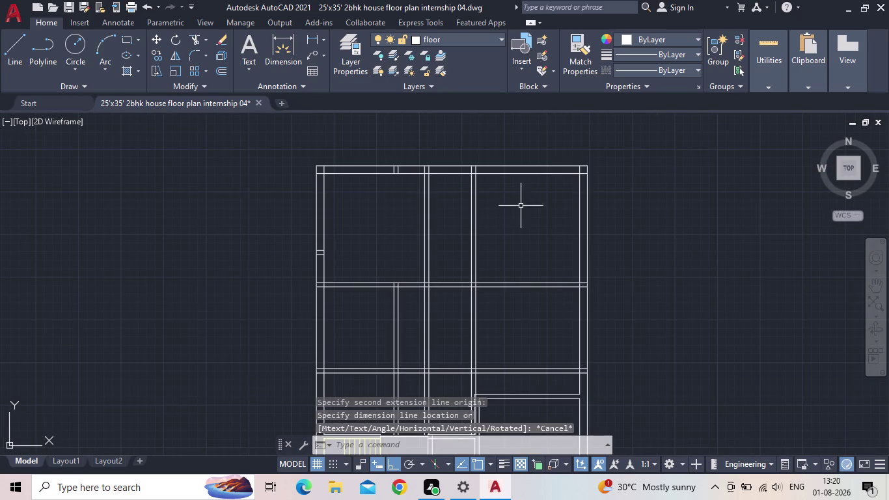
scroll(up, 3)
Trim the short stub lines in the top wall using a TR fence.
text(tr)
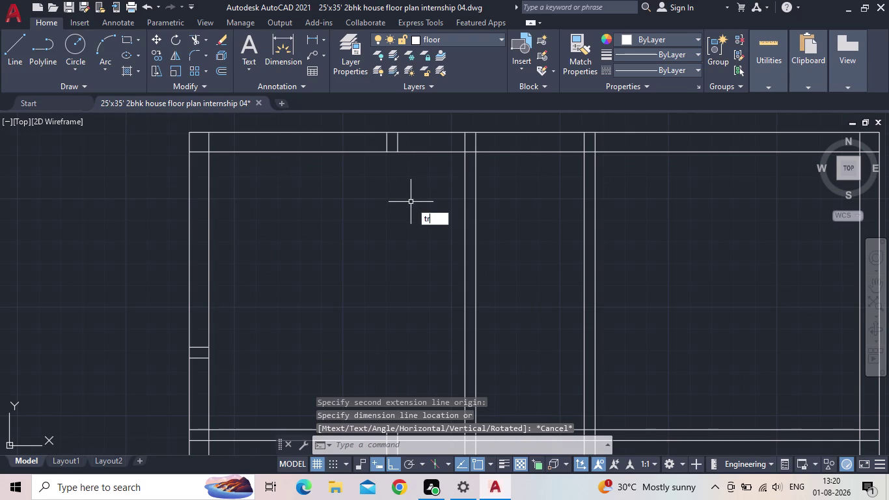
key(space)
click(405, 141)
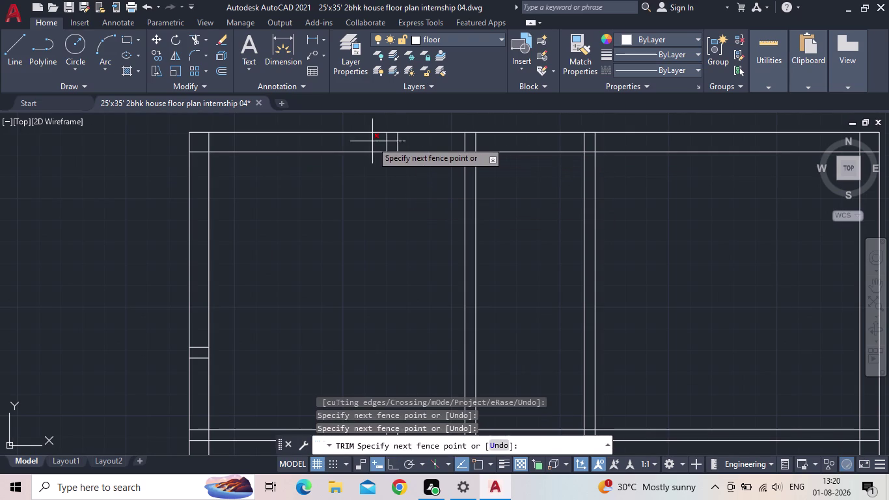
click(370, 141)
click(198, 360)
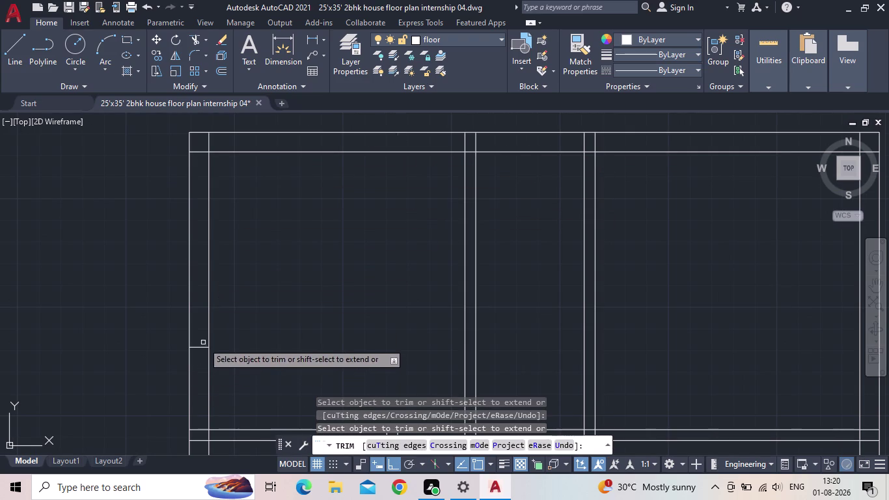
click(202, 347)
key(Escape)
scroll(down, 3)
middle_click(341, 322)
scroll(up, 3)
scroll(up, 3)
key(o)
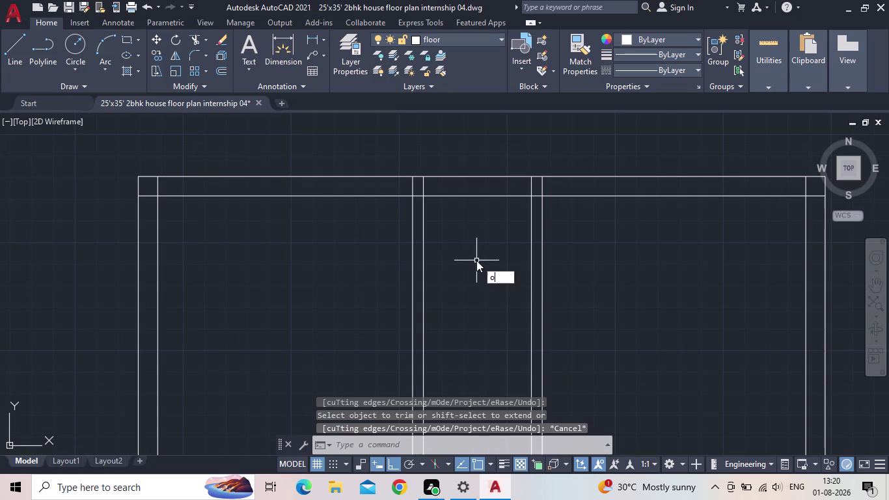
key(Return)
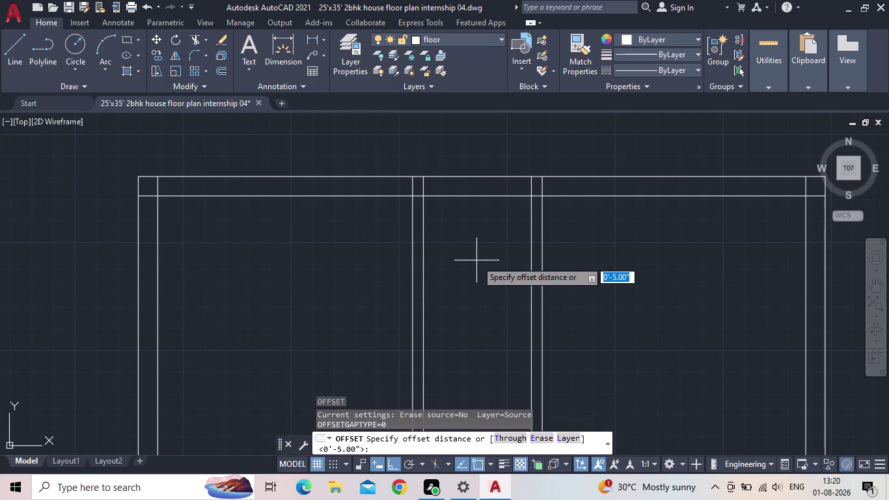